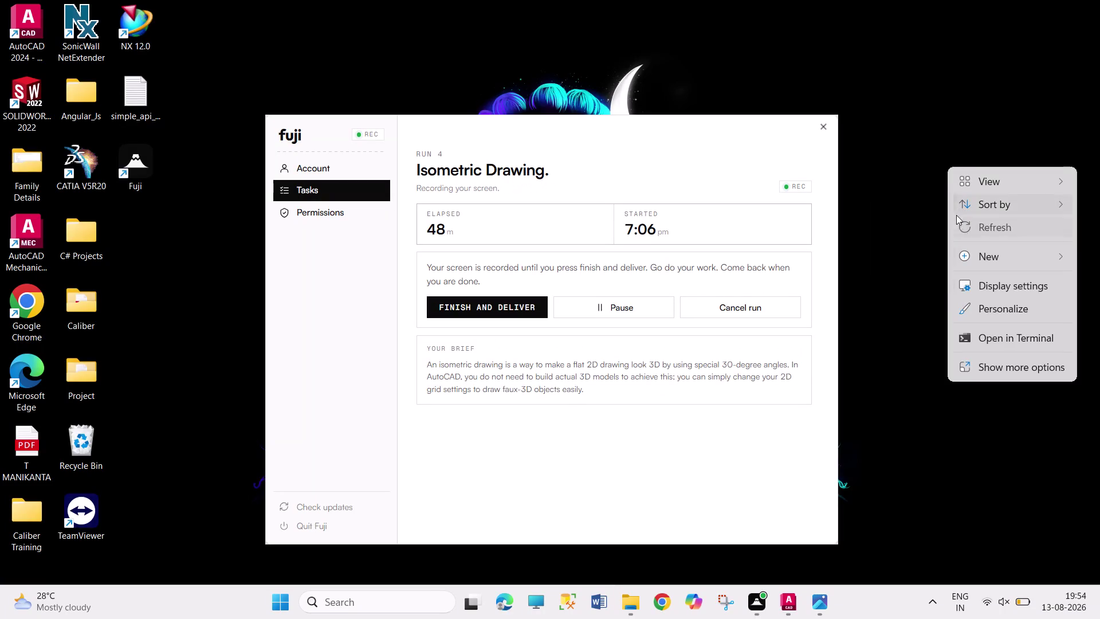
Dismiss the desktop menu and bring the dimensioned bracket drawing in AutoCAD to the front.
right_click(955, 165)
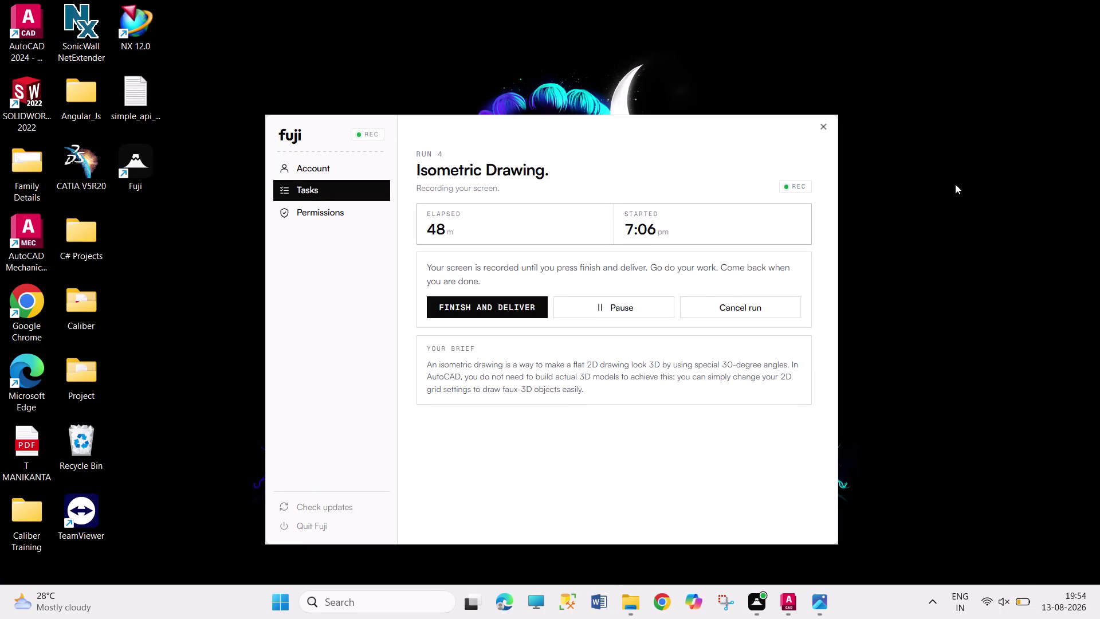
click(971, 230)
click(793, 601)
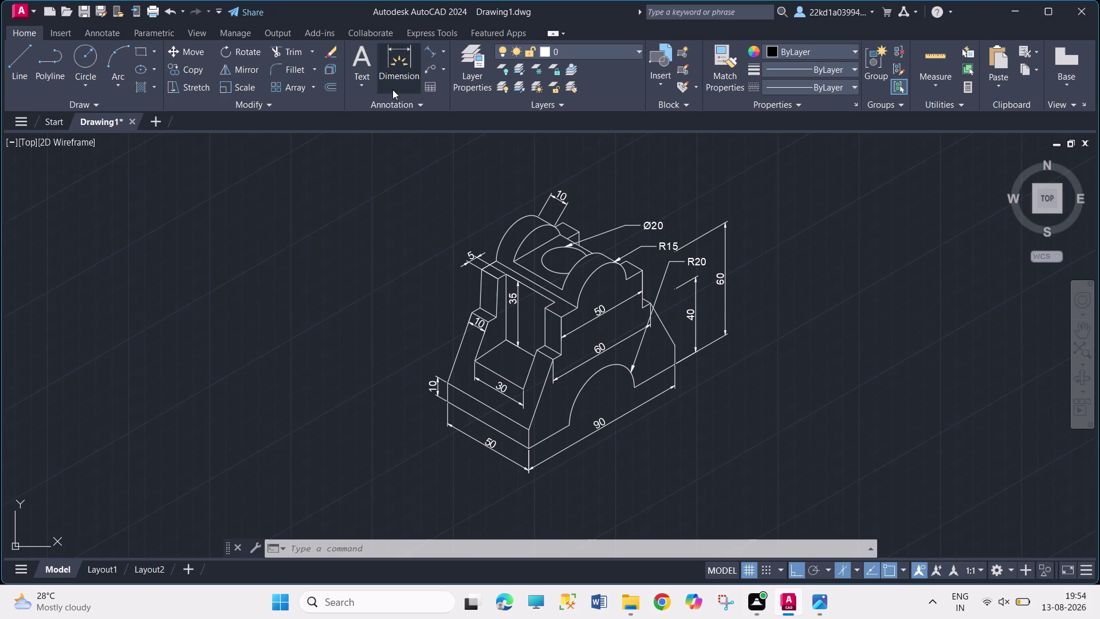
Cancel the Save Drawing As prompt and switch to the blank Layout1 sheet.
key(ctrl+s)
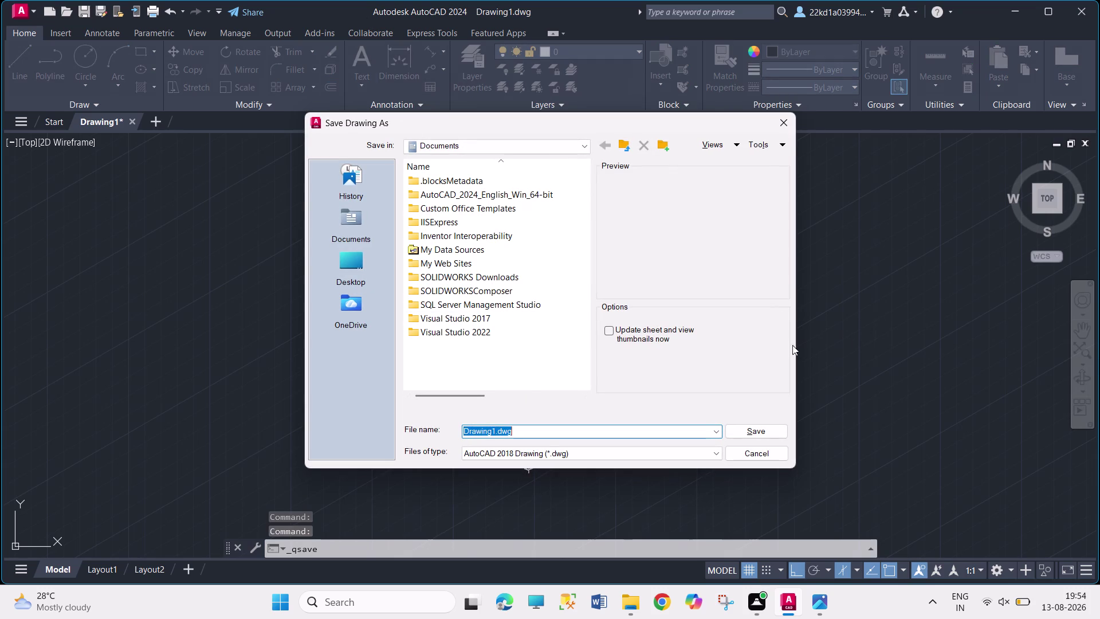
click(794, 130)
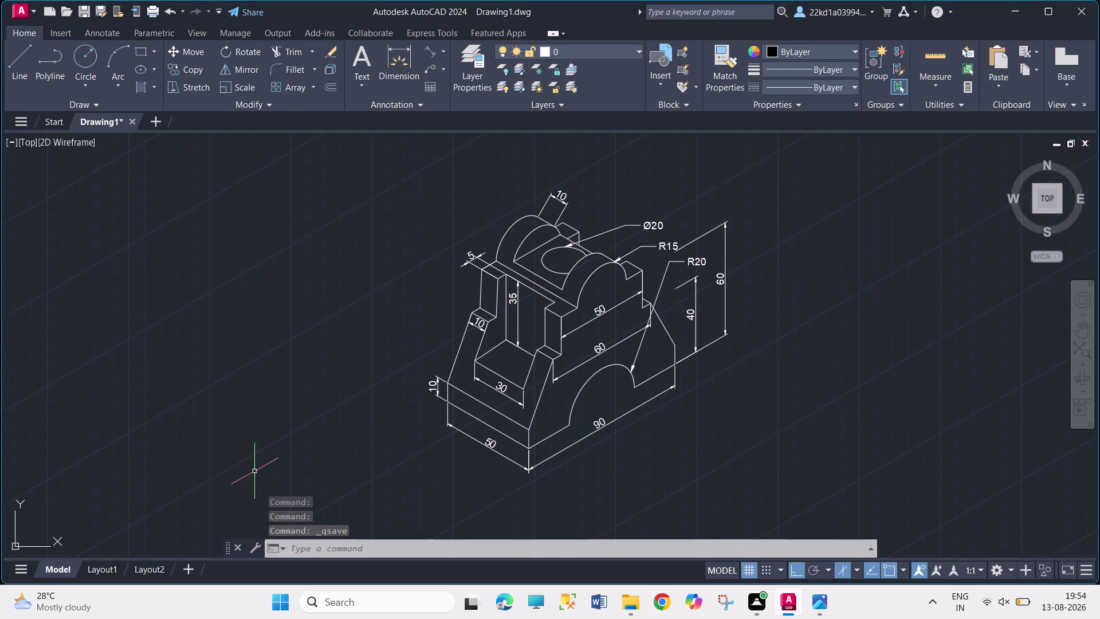
click(102, 568)
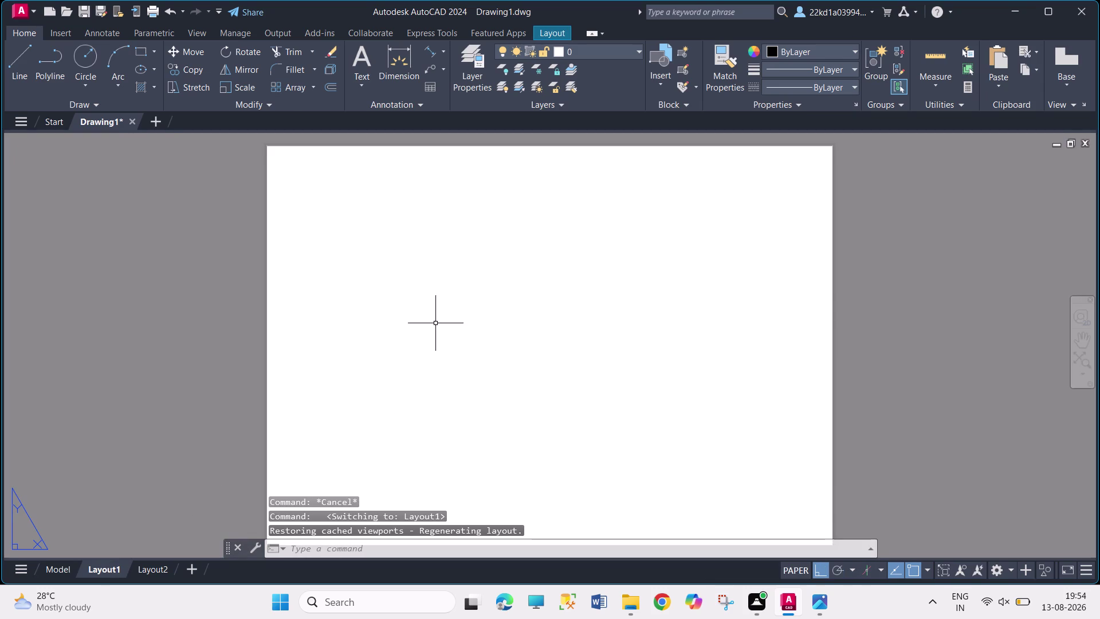
Insert the CADDESK title block on Layout1 at 0,0.
key(i)
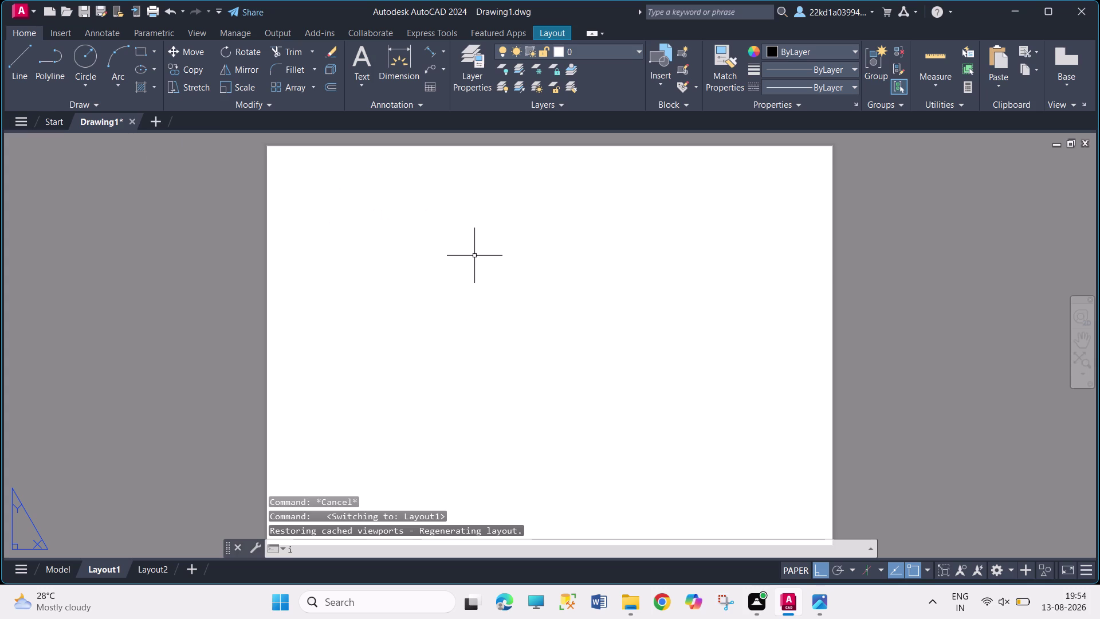
key(Return)
click(866, 237)
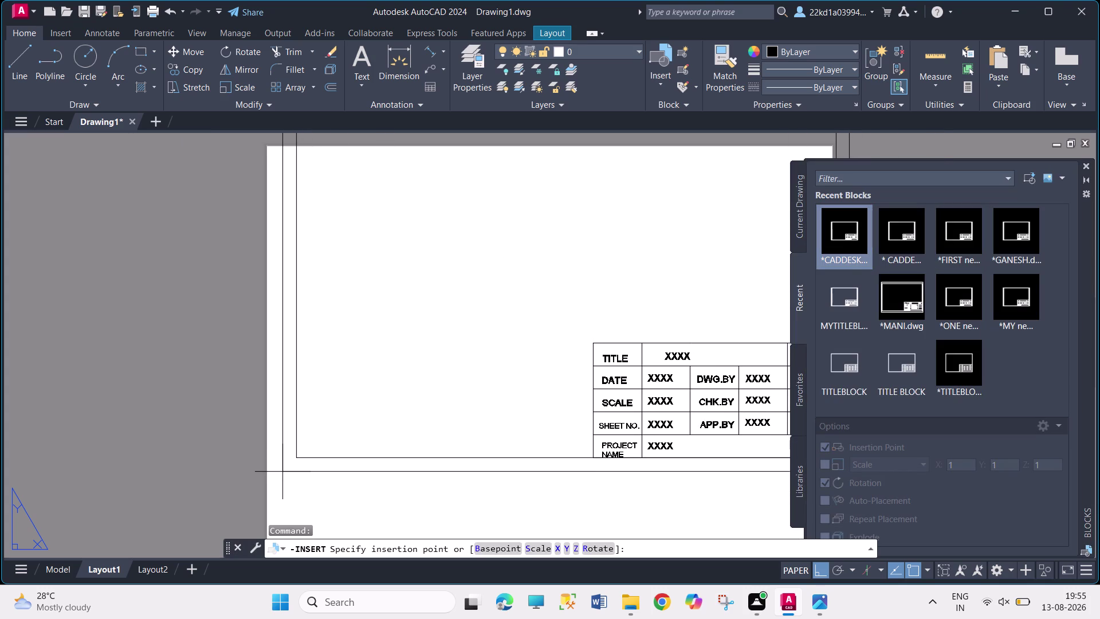
key(0)
text(,0)
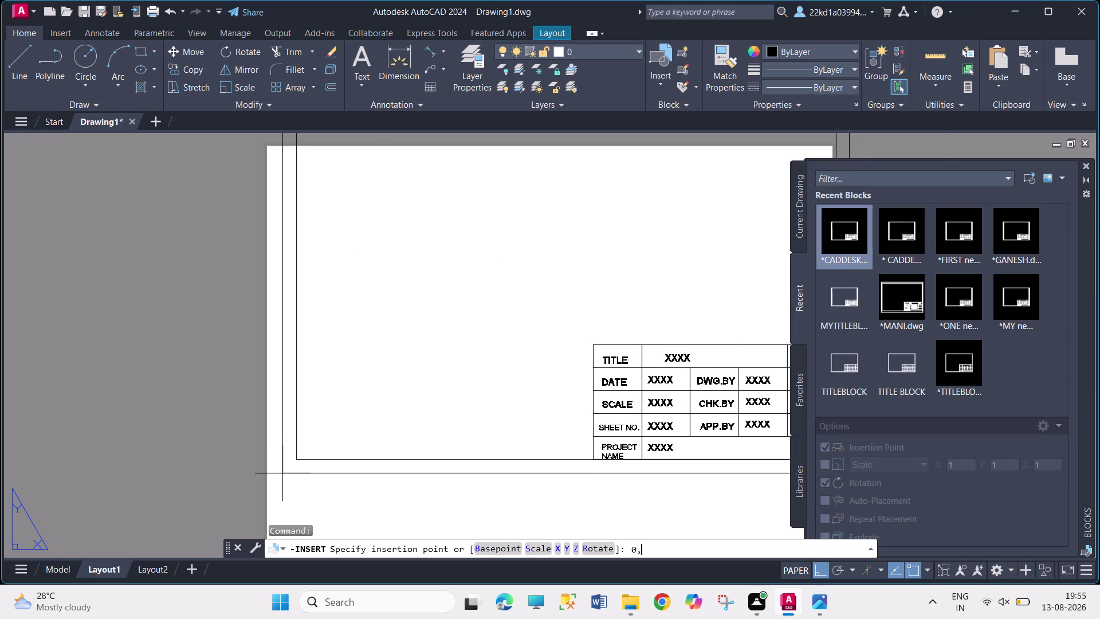
key(Return)
Enter the title AUTOCAD ISOMETRIC and the date 13/8/2026 in the title block.
click(554, 397)
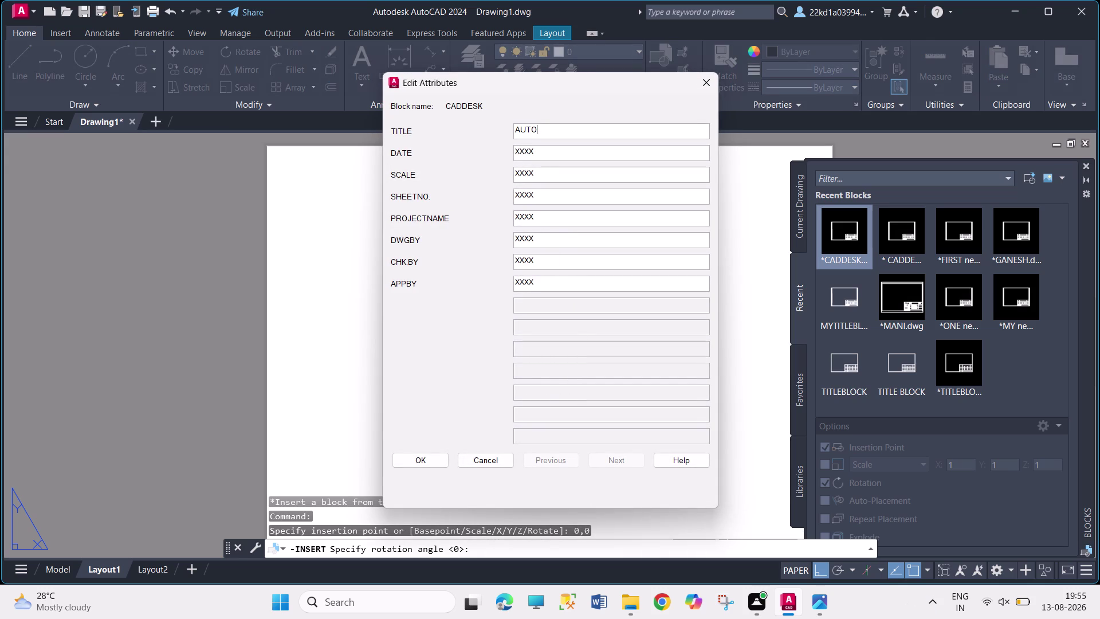
text(I)
text(SOMETR)
text(IC)
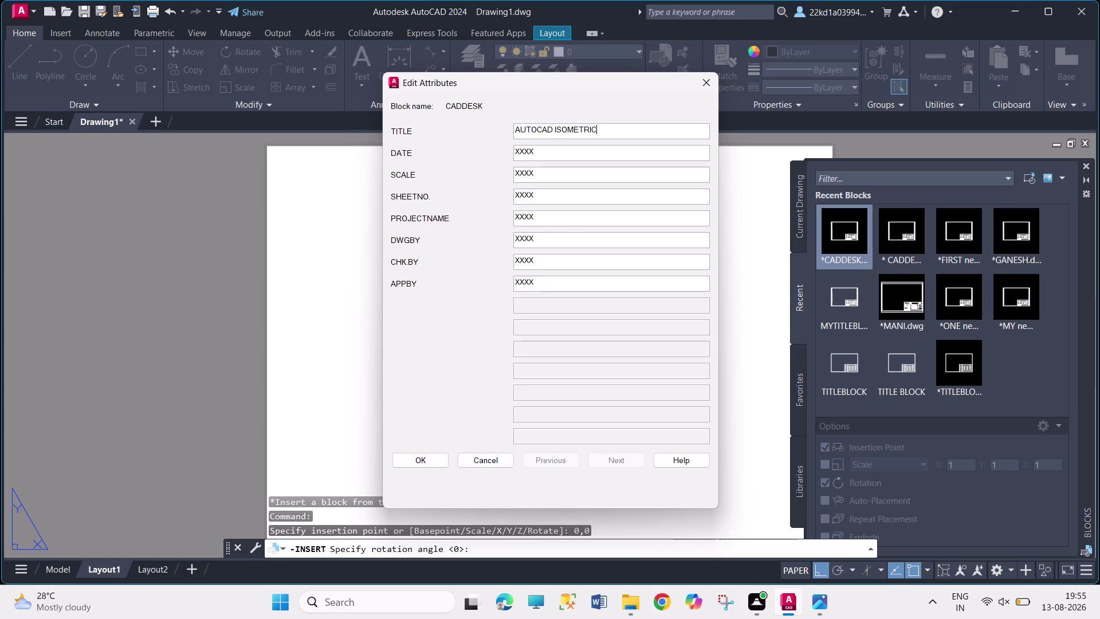
click(551, 150)
double_click(550, 150)
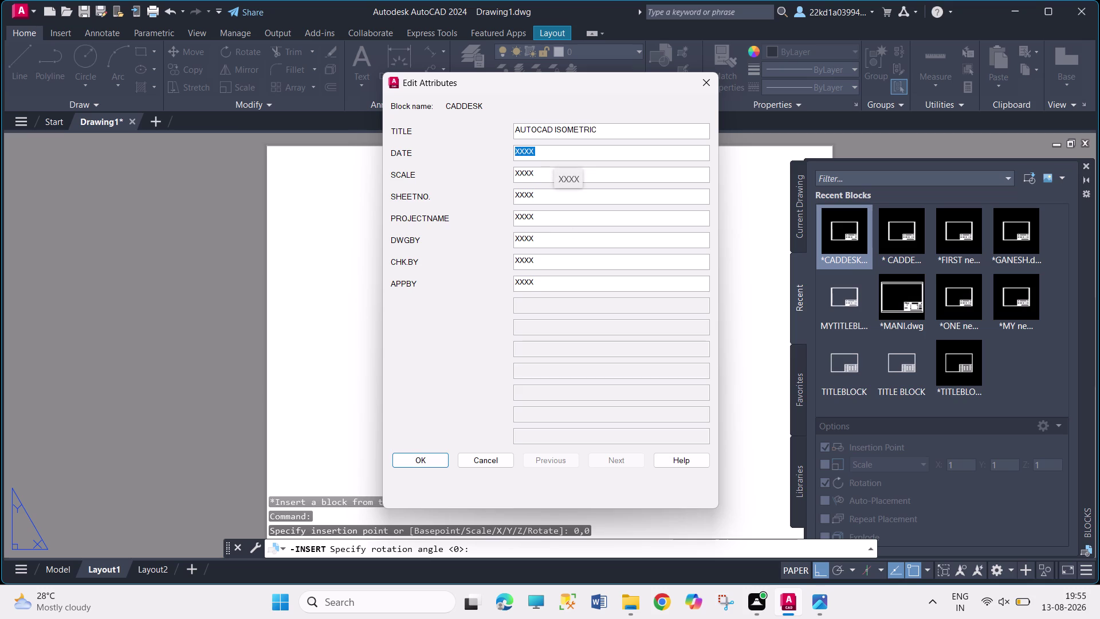
text(1)
text(3)
text(/8/)
text(2026)
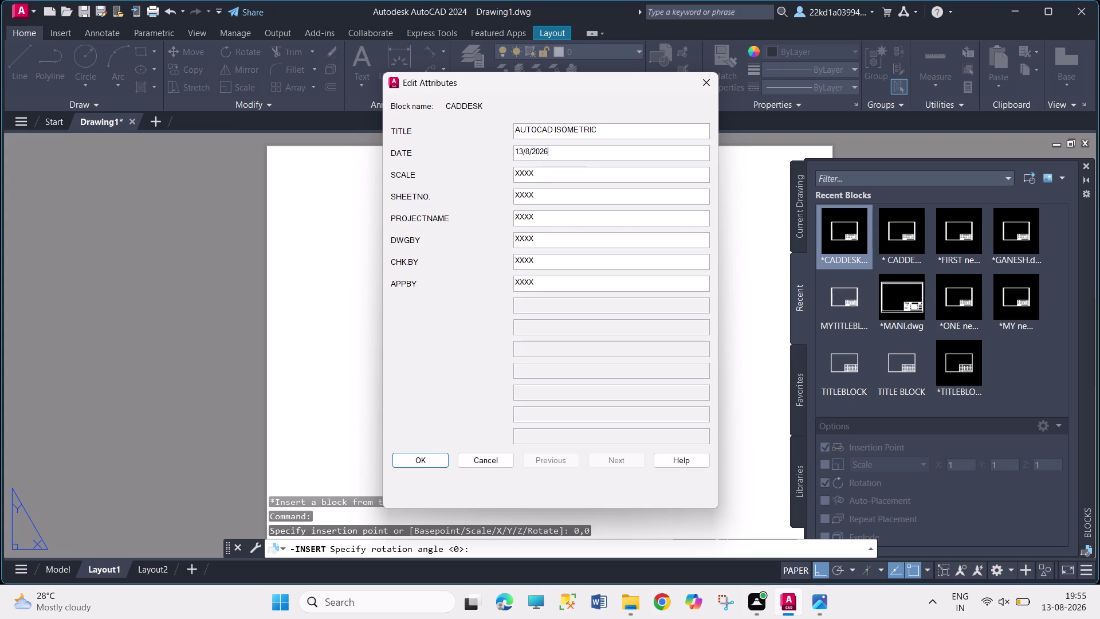
Set the title block scale to 1:1 and the sheet number to 1.
click(539, 180)
double_click(536, 175)
key(1)
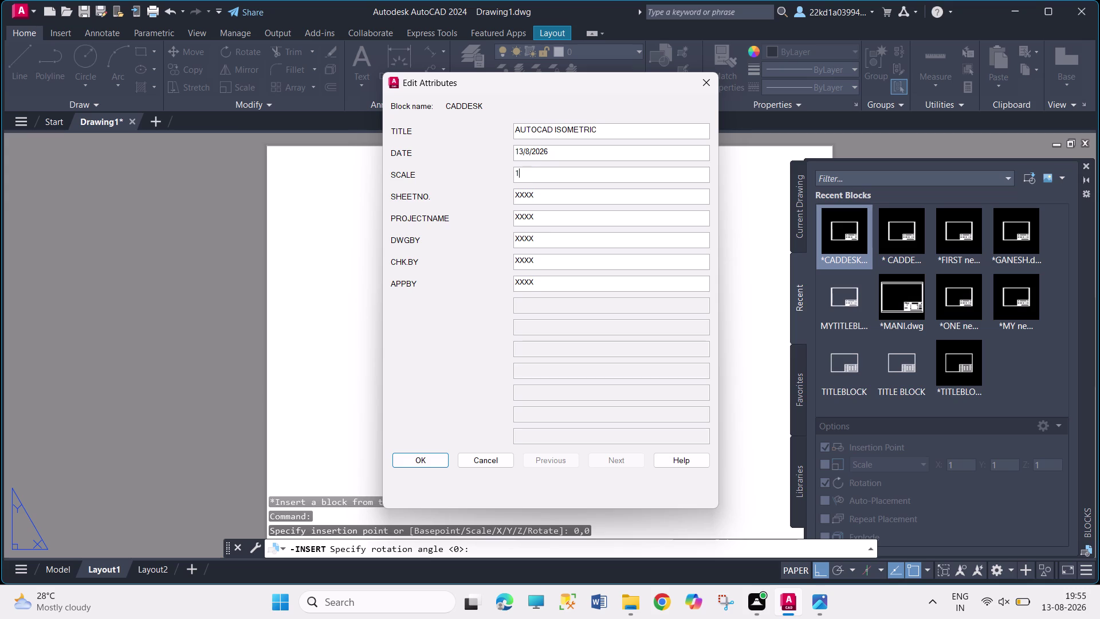
key(ctrl+v)
key(1)
double_click(552, 195)
key(1)
Enter project ISOMETRIC and author praveen, confirm the attributes, and close the Blocks palette.
double_click(547, 212)
double_click(547, 215)
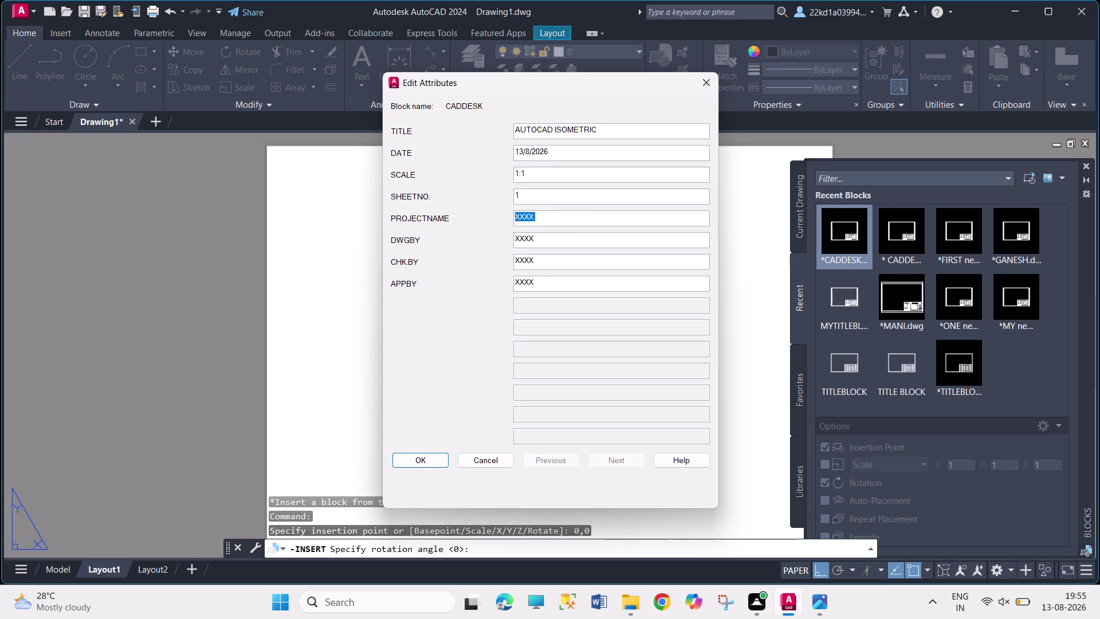
text(ISOM)
text(ETRIC)
double_click(546, 243)
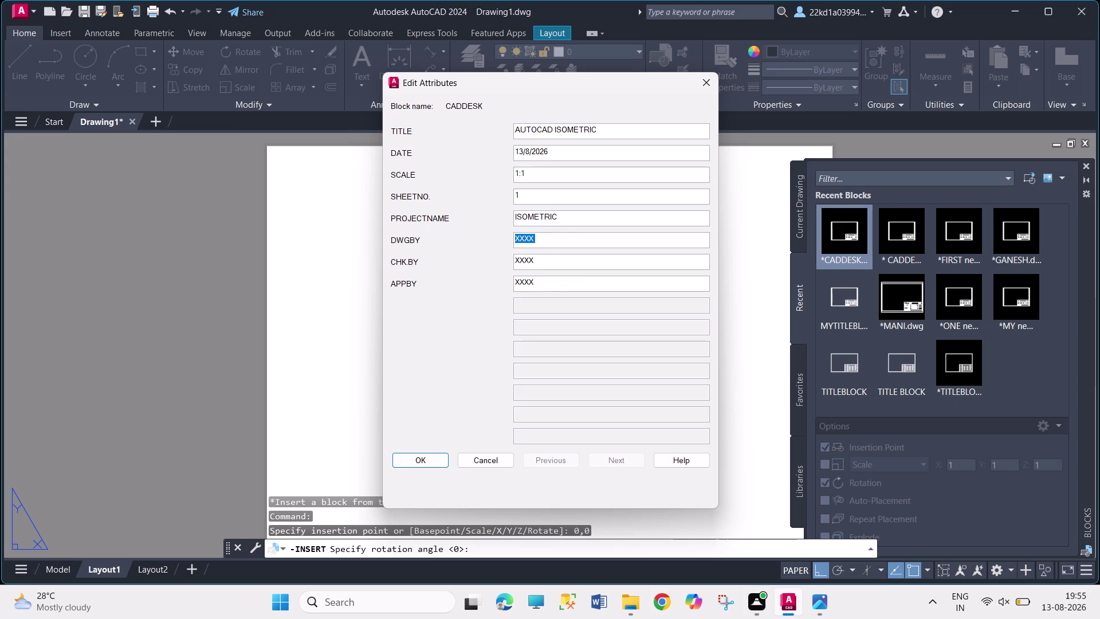
key(p)
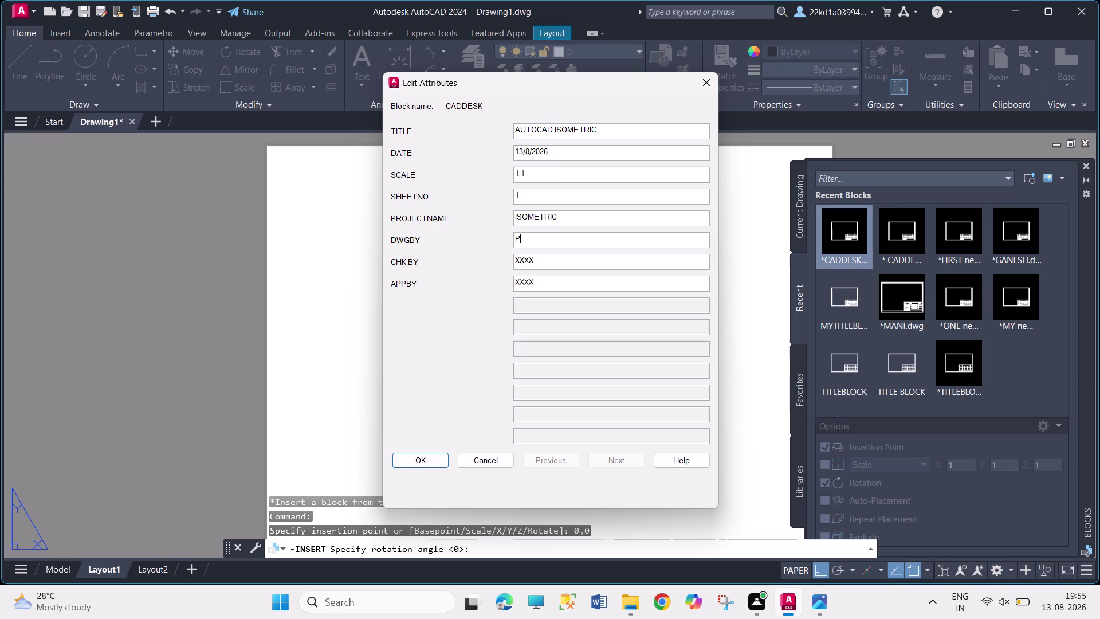
text(raveen)
click(429, 460)
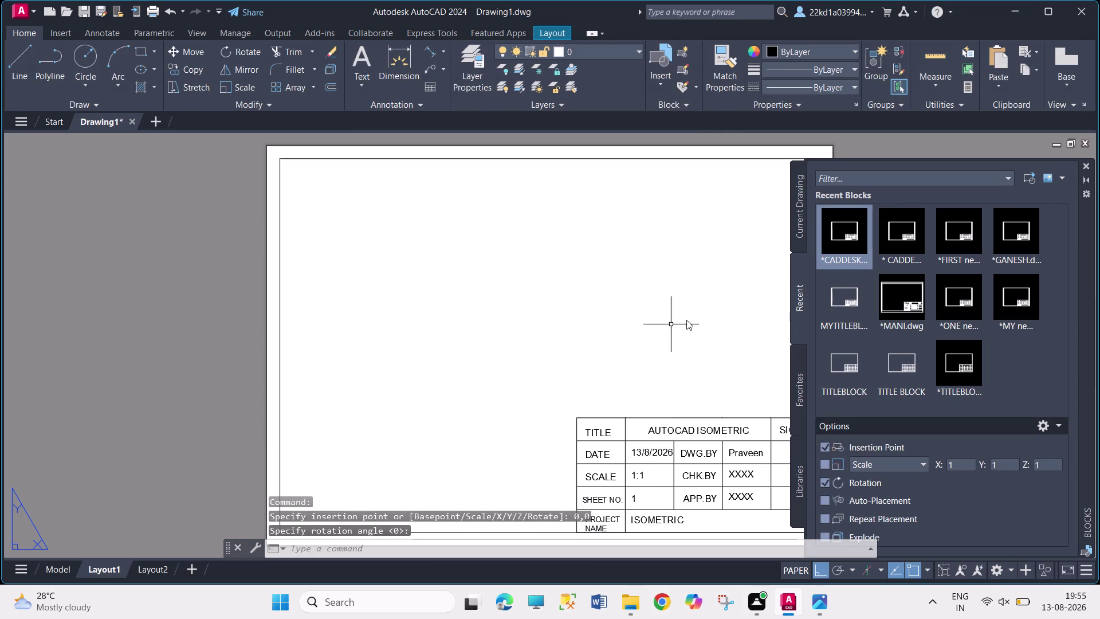
click(1084, 166)
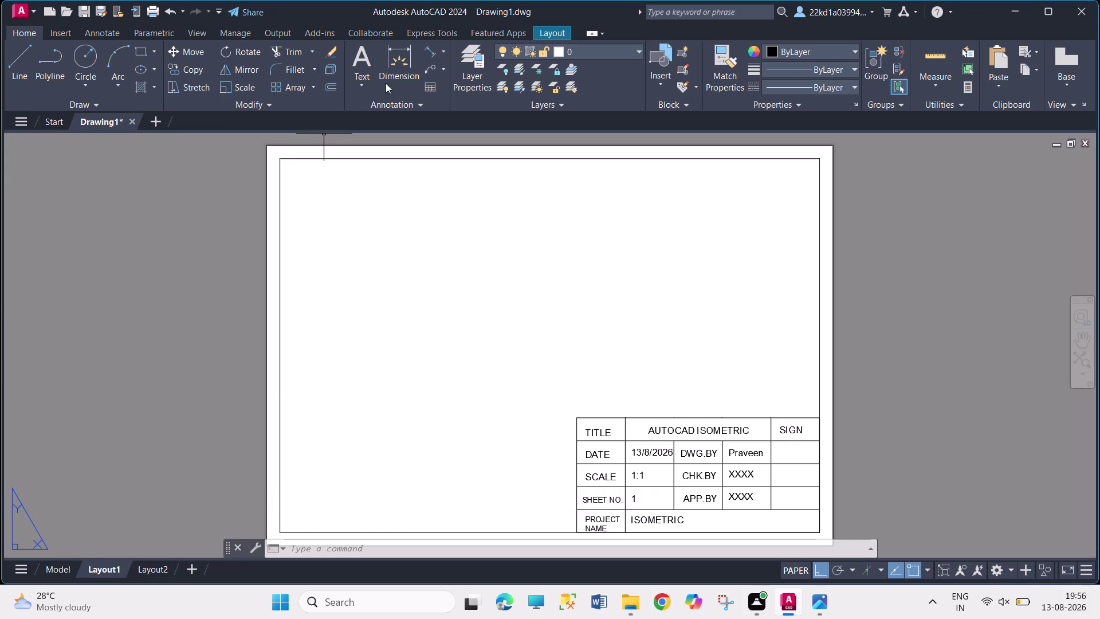
Create a rectangular viewport inside the sheet border above the title block.
click(557, 31)
click(142, 47)
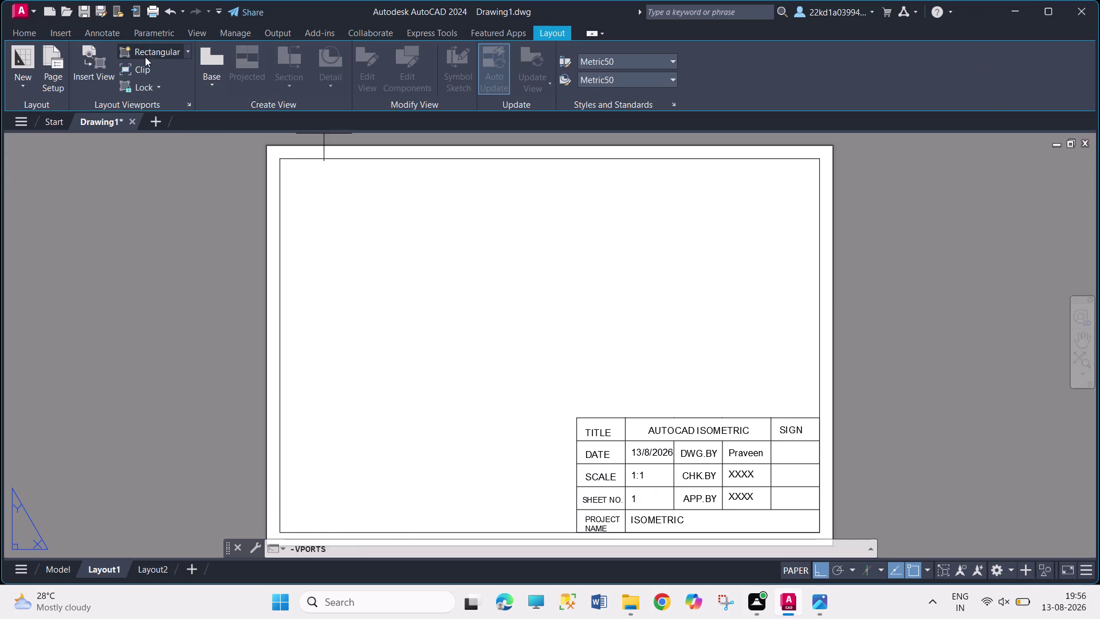
click(282, 161)
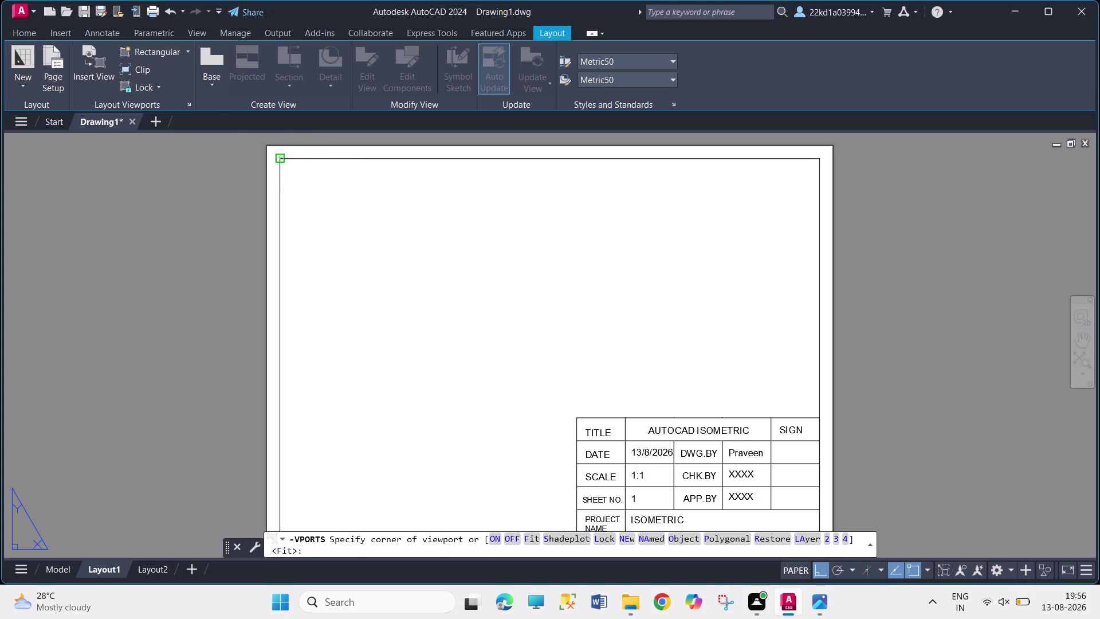
click(818, 416)
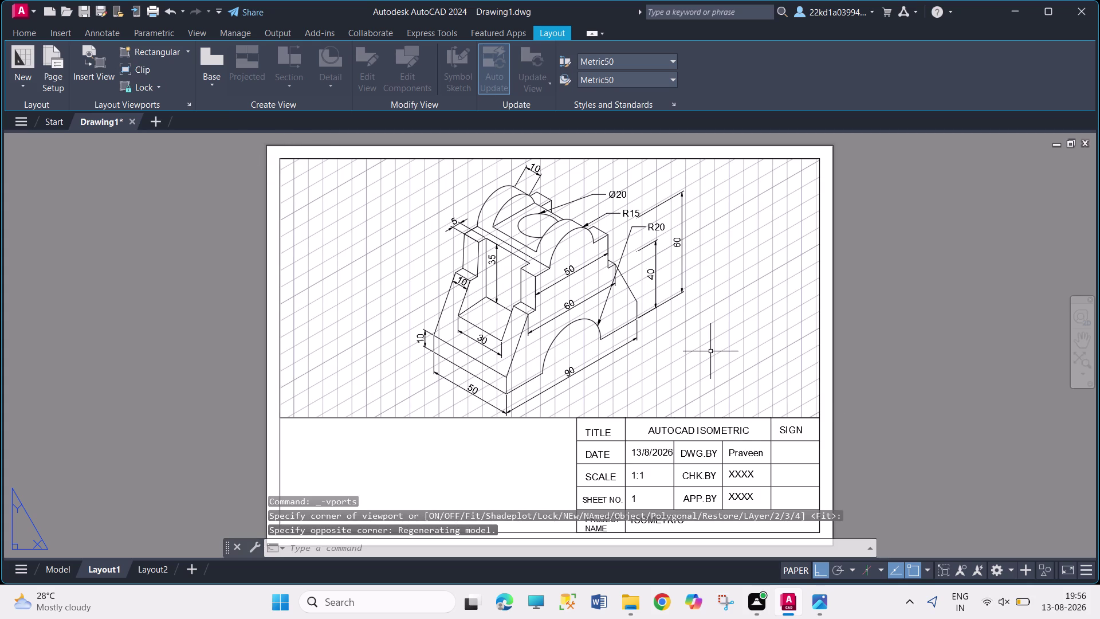
key(Escape)
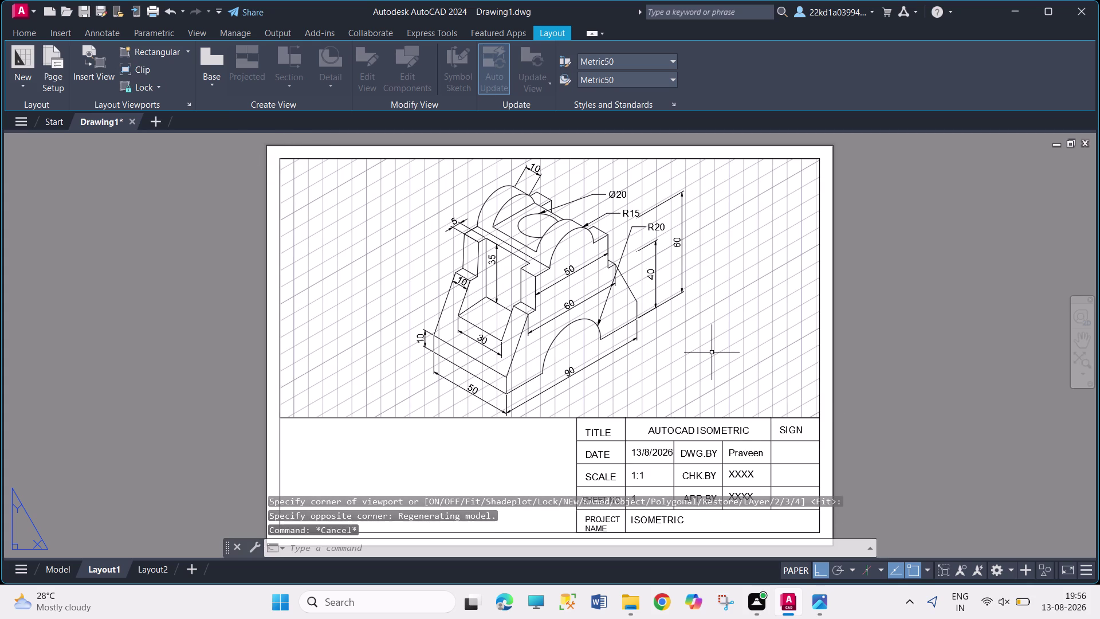
Select the viewport, activate its model space to show the bracket, and turn off the grid.
click(759, 301)
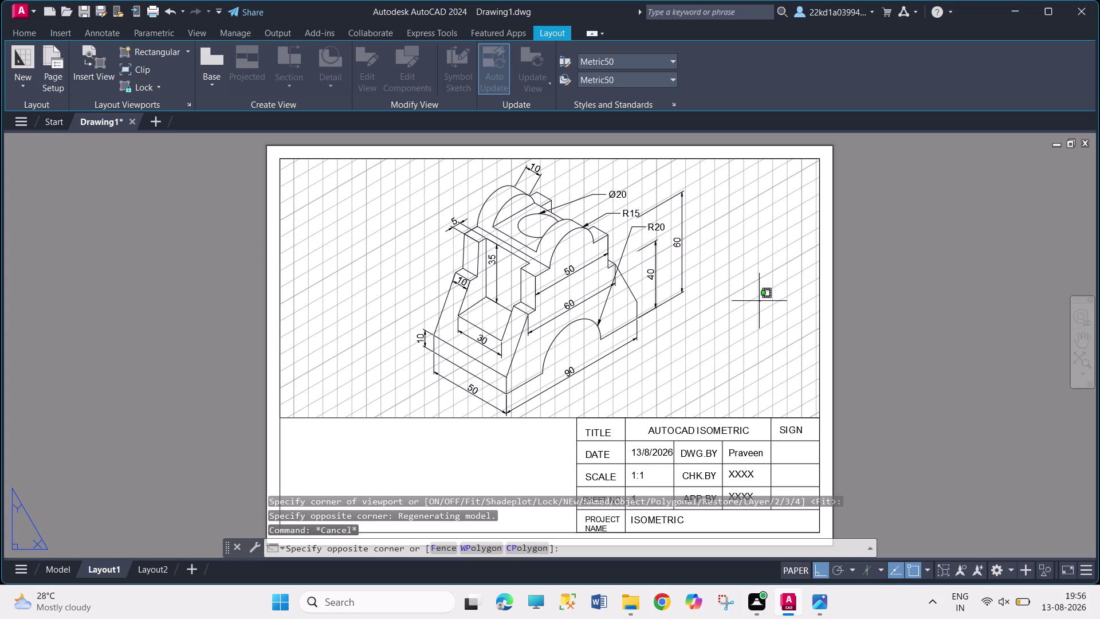
click(799, 269)
click(820, 278)
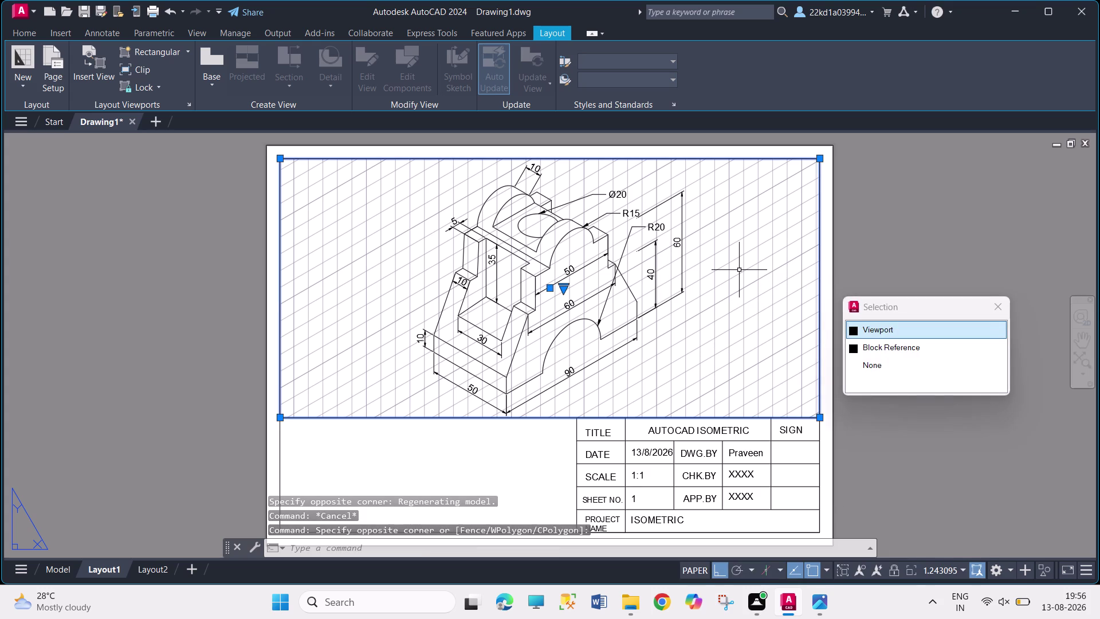
key(Escape)
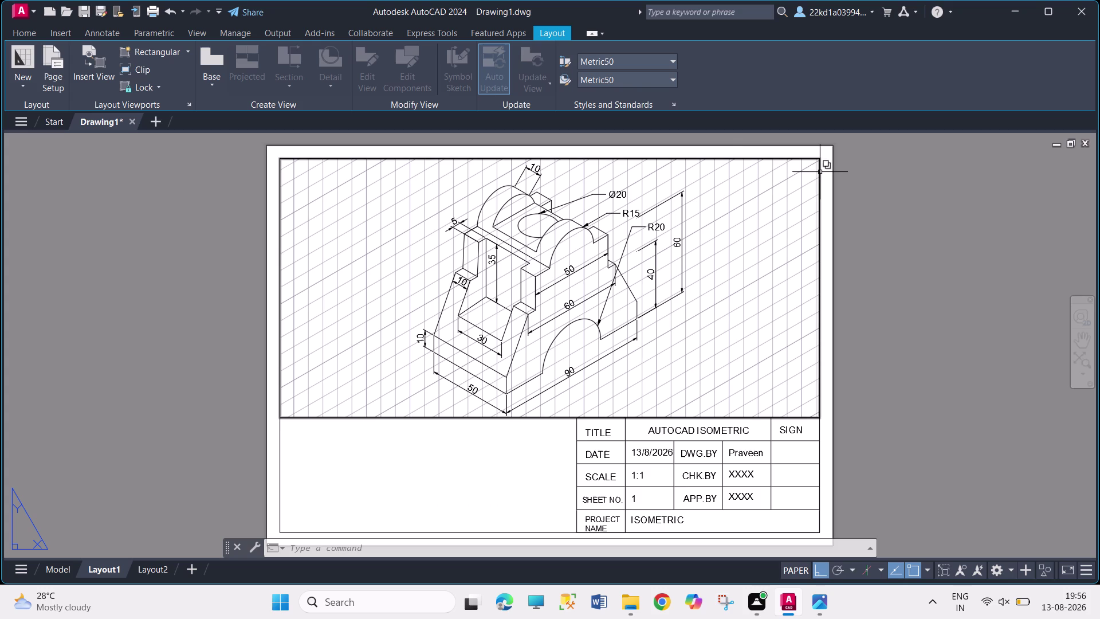
click(821, 171)
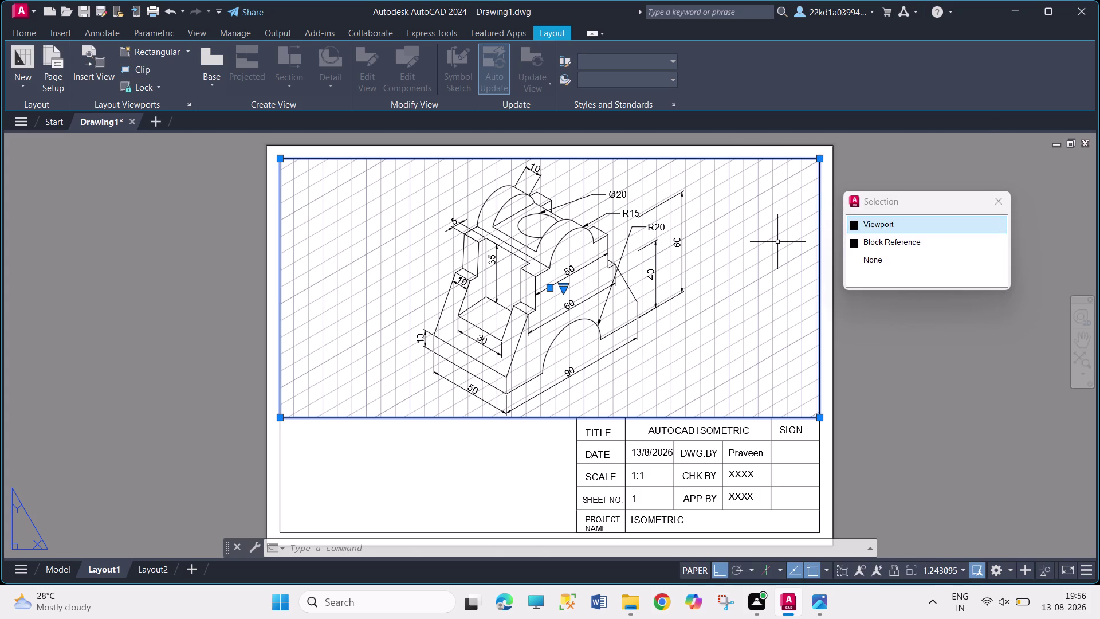
double_click(777, 242)
double_click(751, 248)
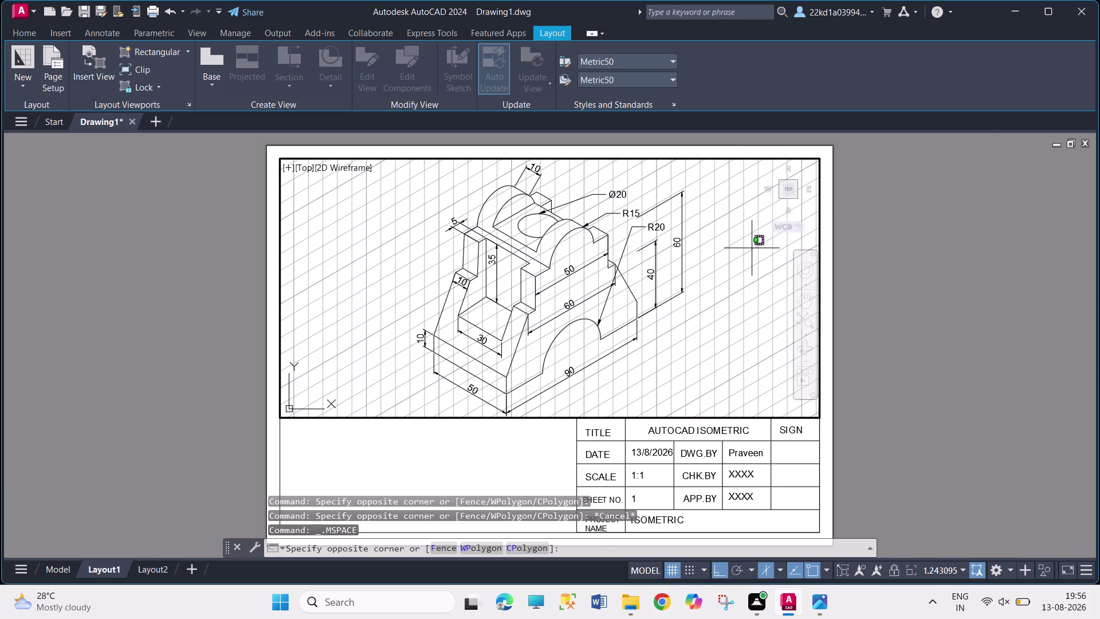
double_click(751, 248)
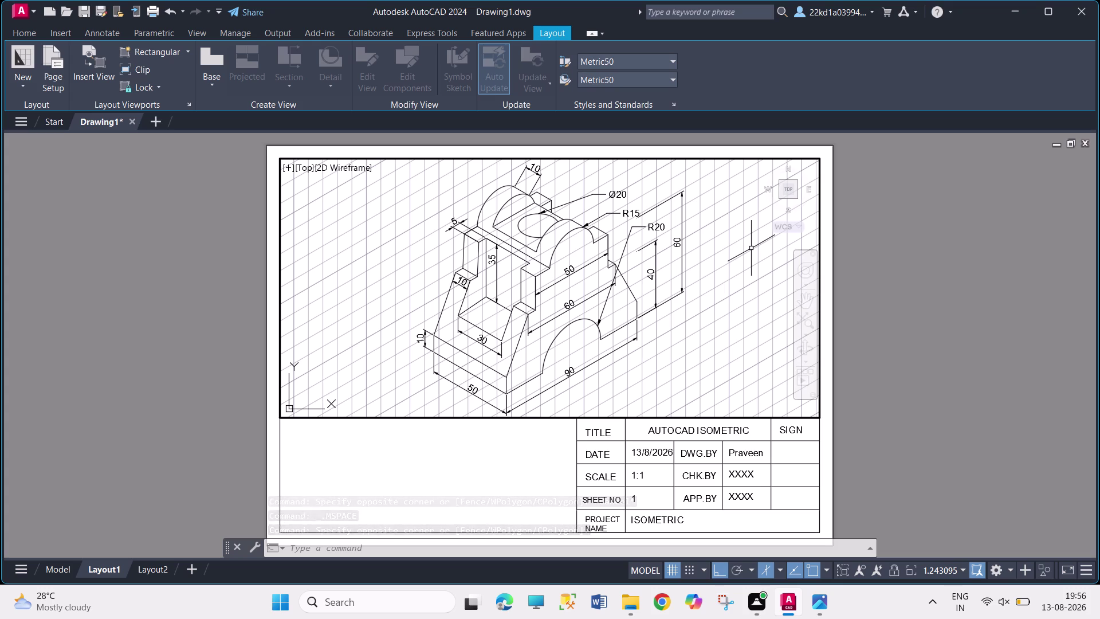
key(F7)
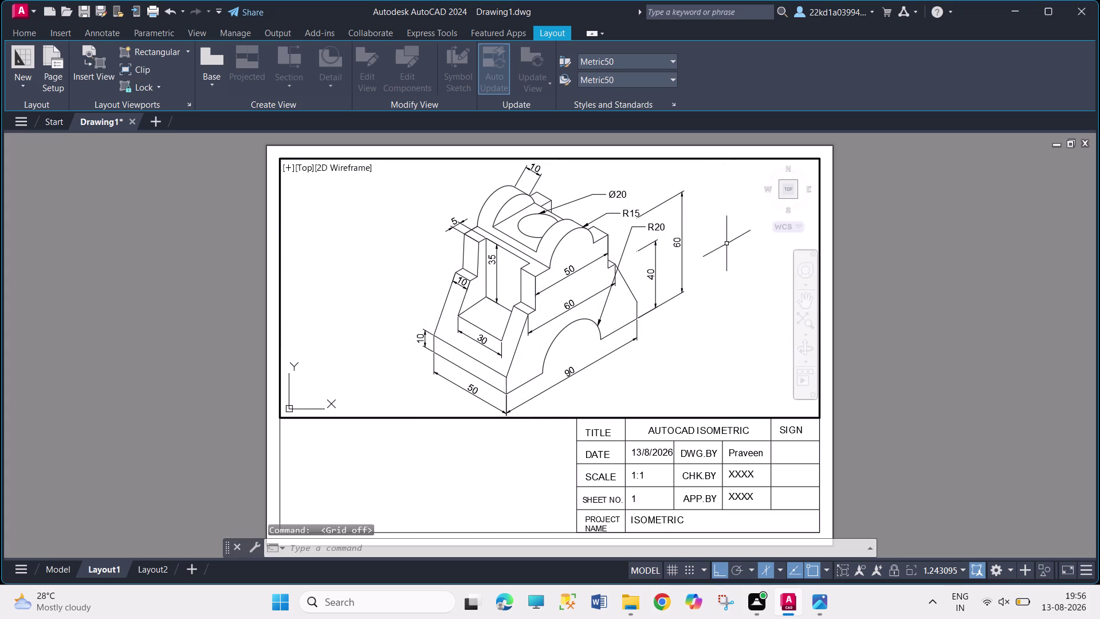
Move the R15 radius label so it sits clear of the Ø20 note.
click(628, 213)
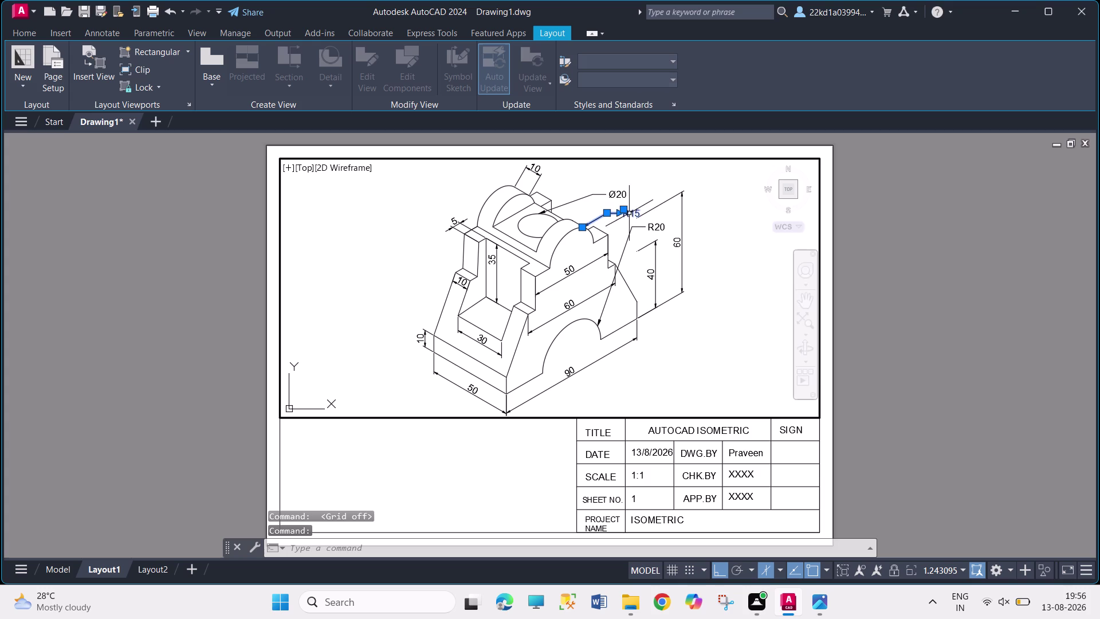
click(626, 209)
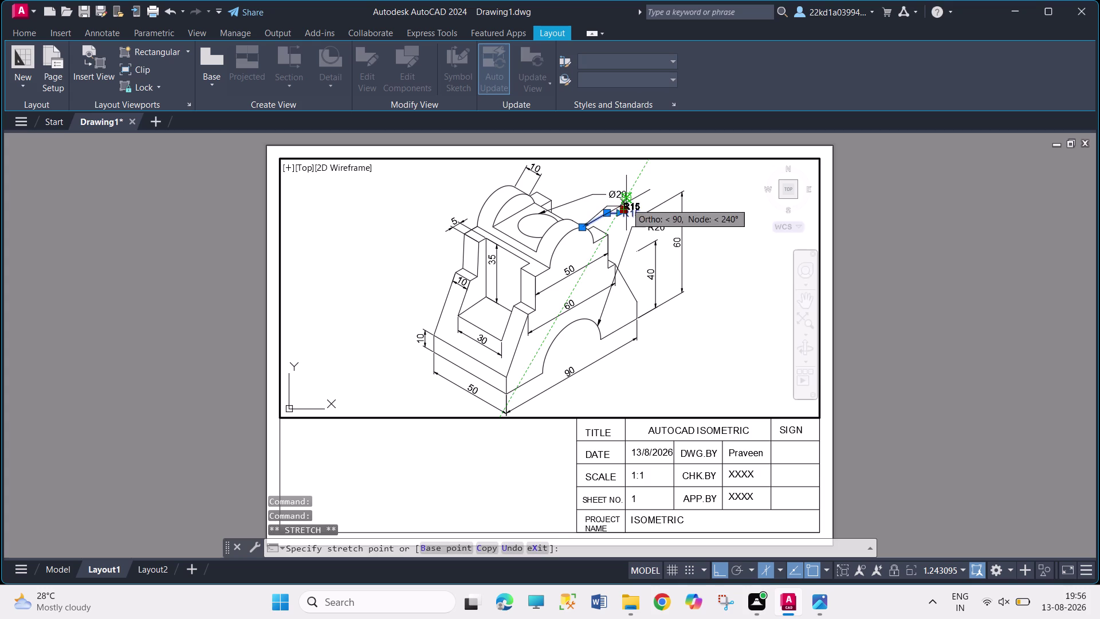
click(626, 202)
key(Escape)
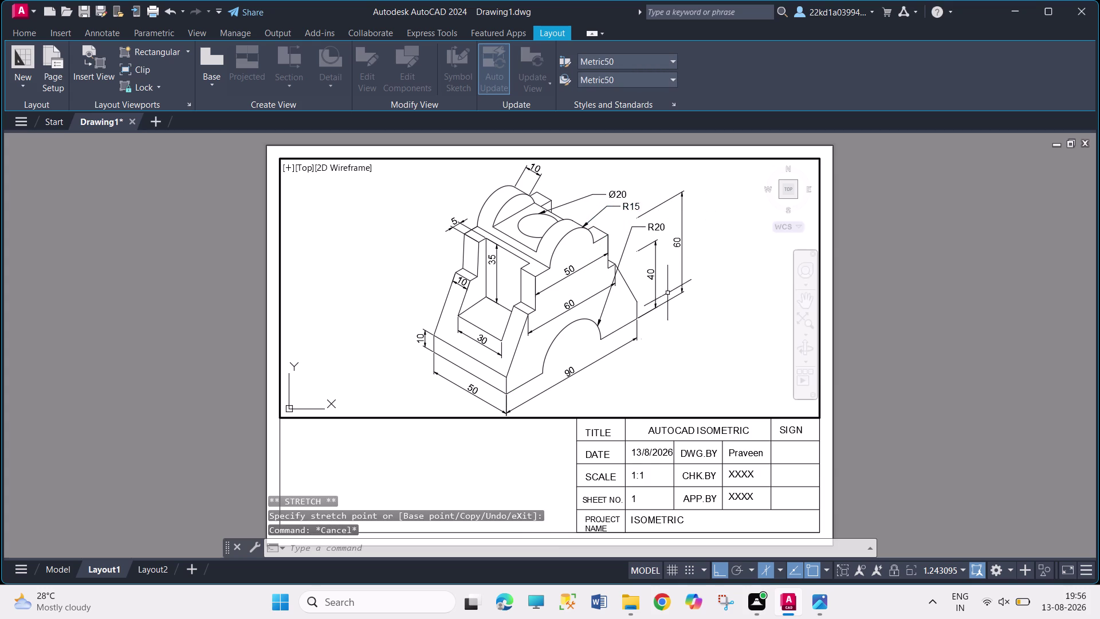
Adjust the bracket view and bring up the Layout1 page setups.
scroll(down, 3)
scroll(up, 3)
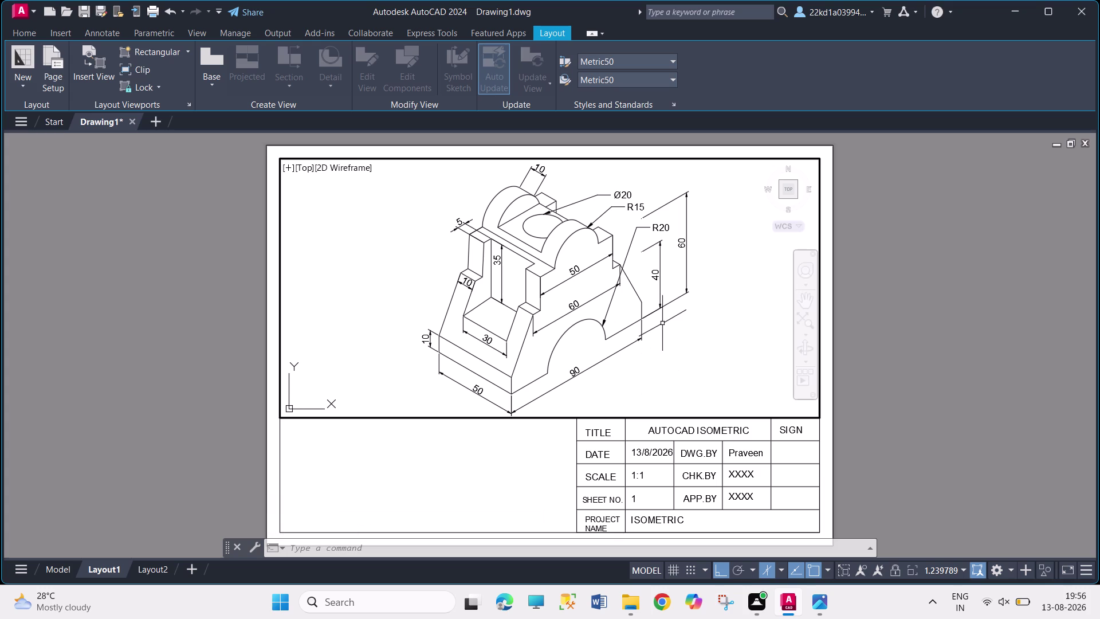
drag(886, 216, 999, 355)
drag(853, 144, 921, 454)
drag(356, 453, 410, 491)
click(61, 66)
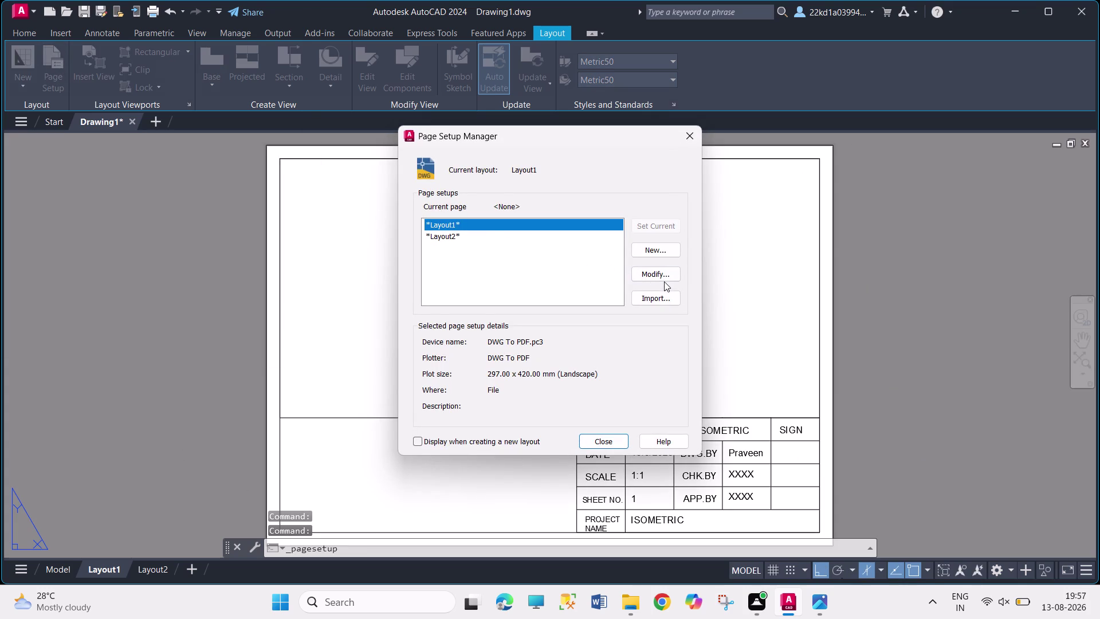
Review and preview the A3 DWG To PDF 1:1 page setup, then start plotting.
click(664, 278)
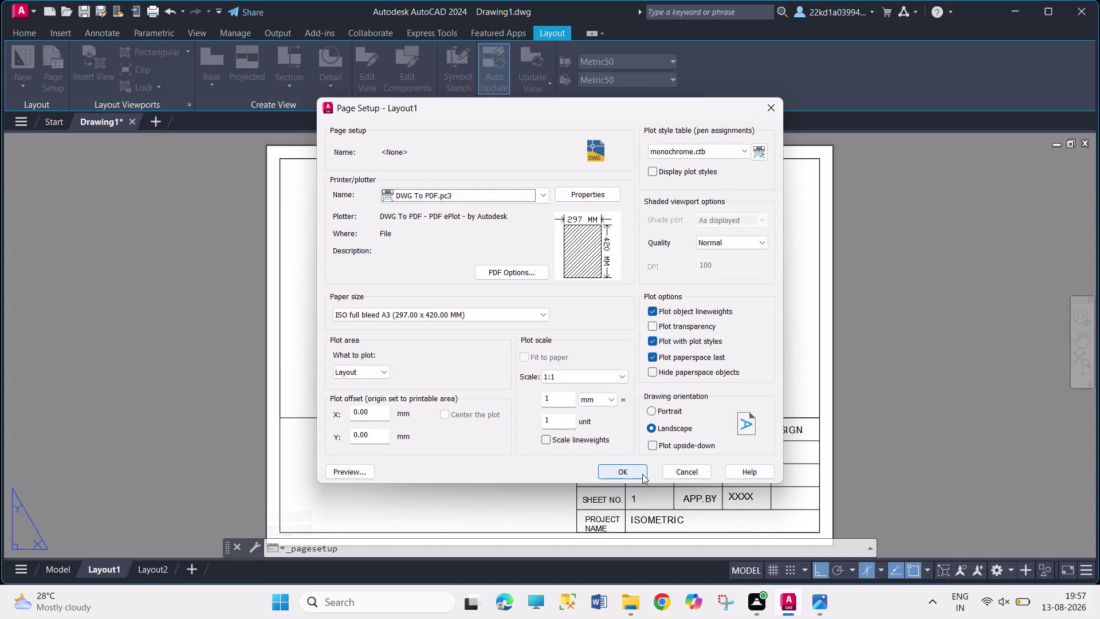
click(360, 471)
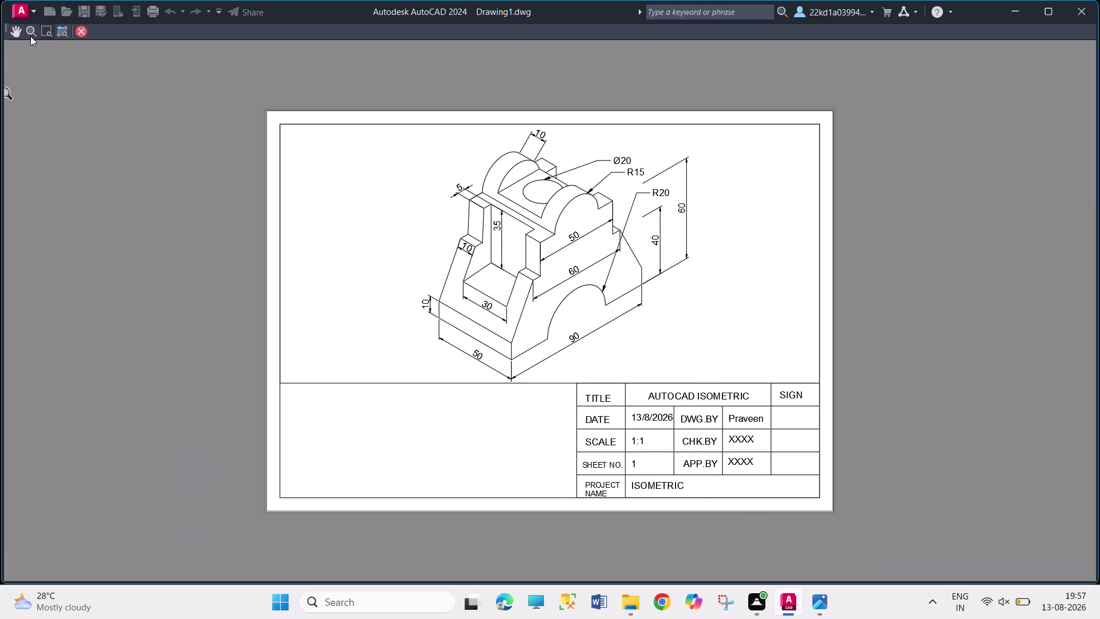
click(80, 33)
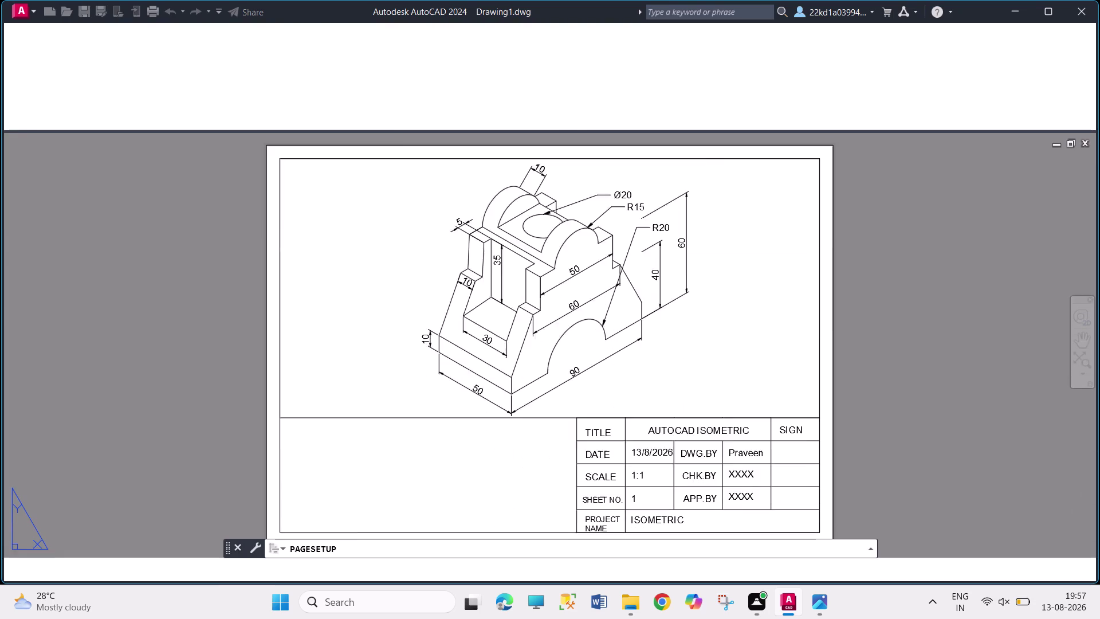
click(628, 474)
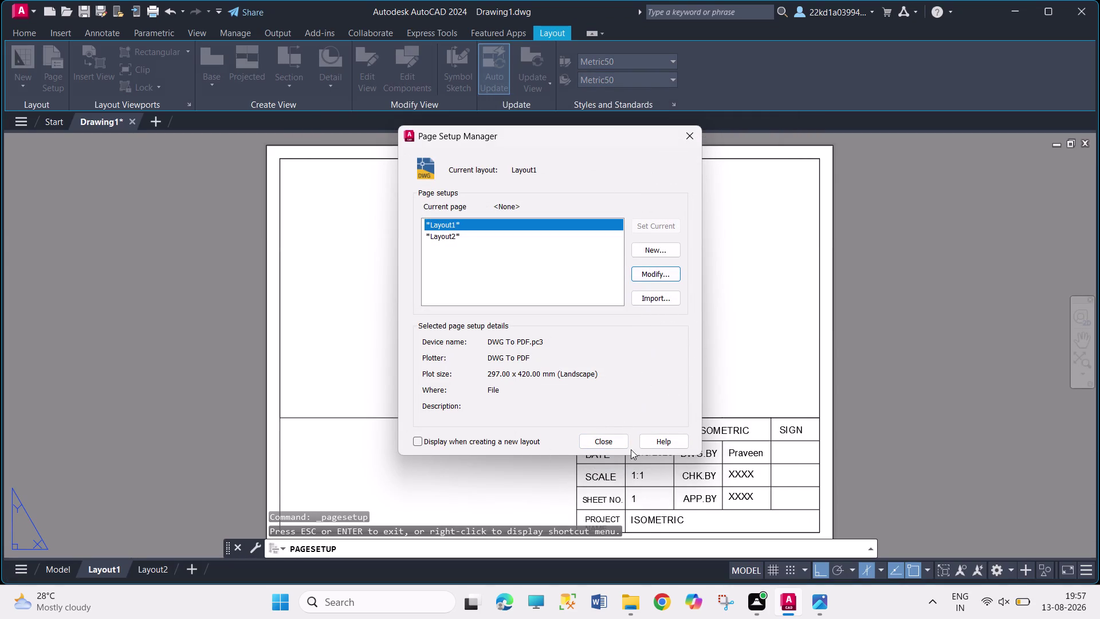
click(608, 438)
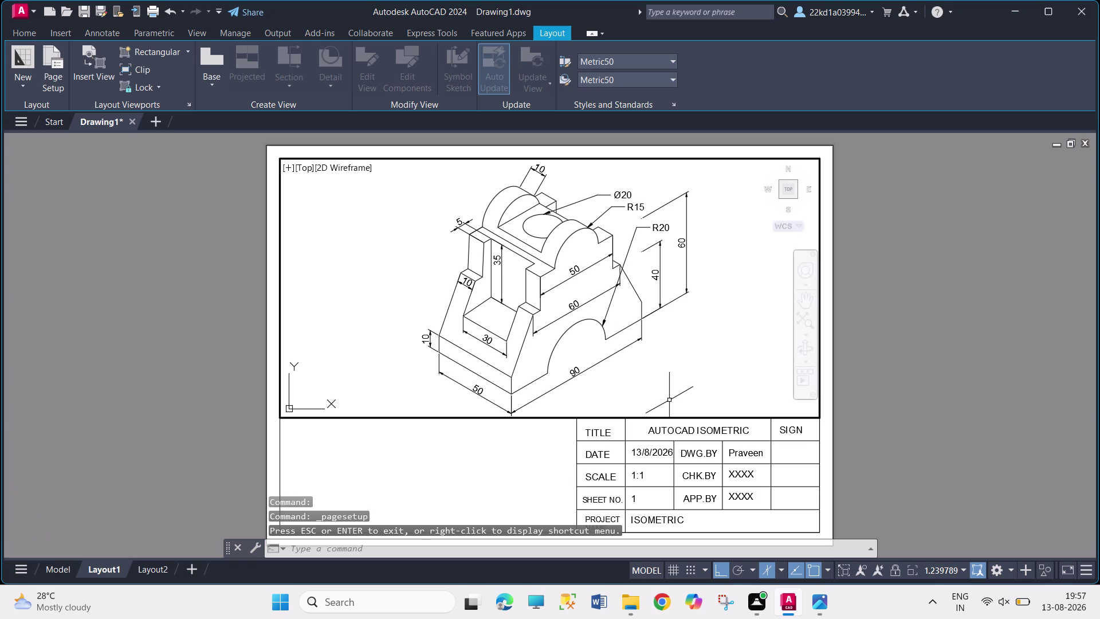
key(ctrl+p)
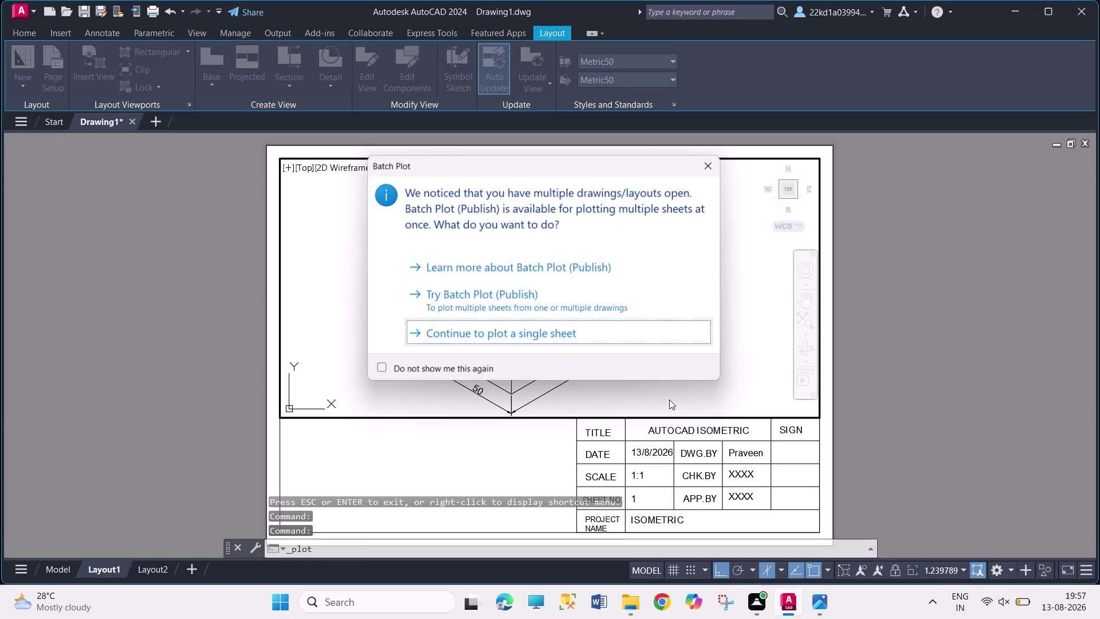
Plot a single sheet to PDF and browse into the MOTHER (D:) drive.
click(618, 331)
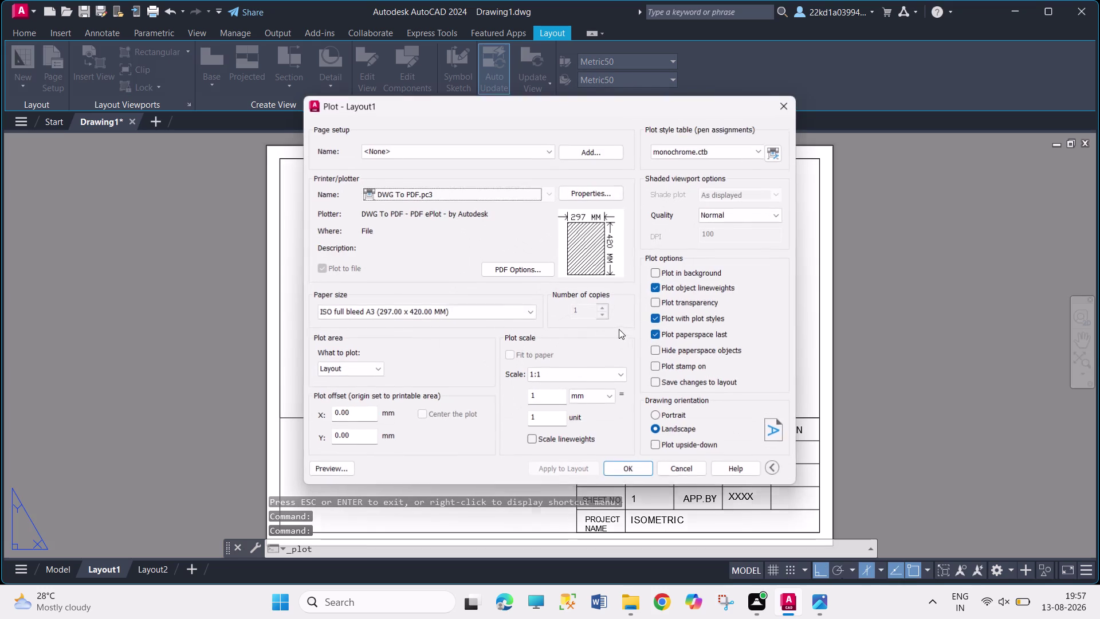
click(630, 476)
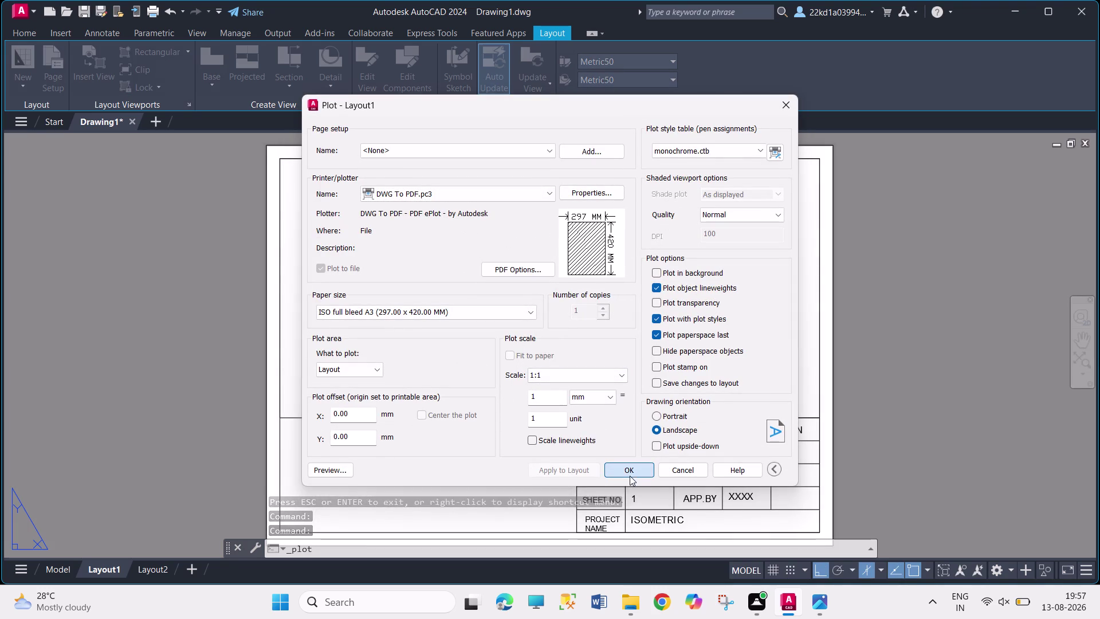
click(371, 318)
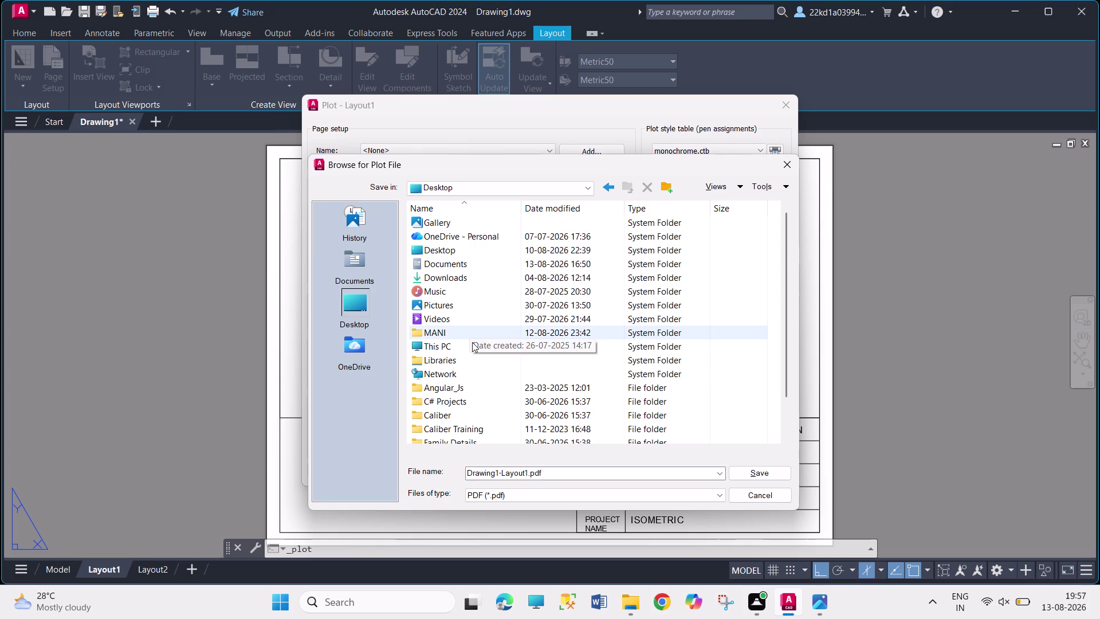
click(475, 350)
double_click(475, 348)
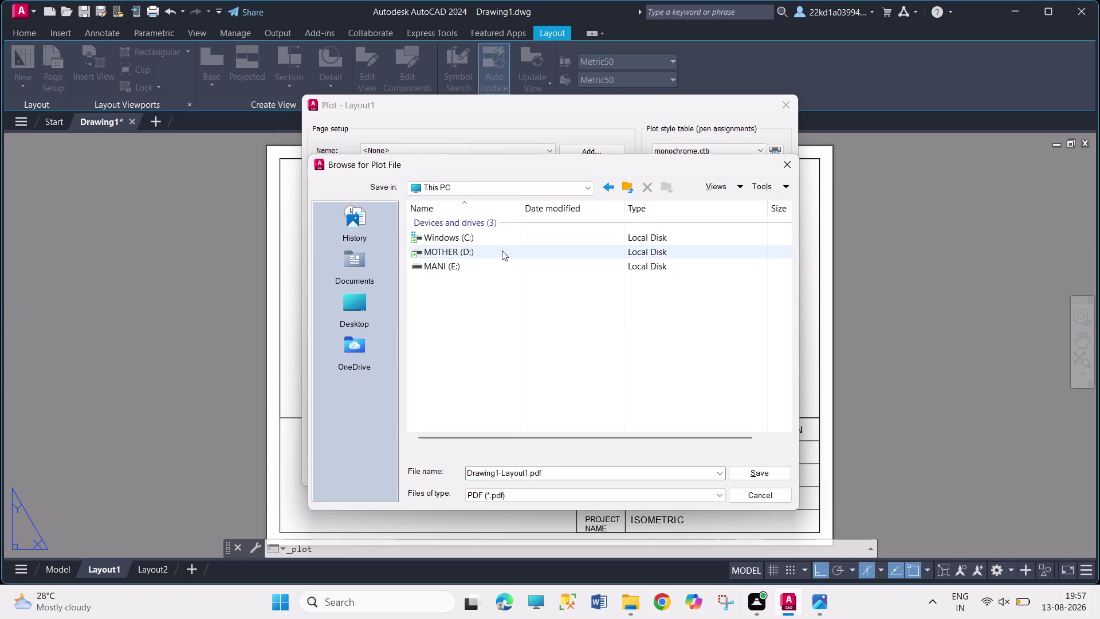
double_click(502, 250)
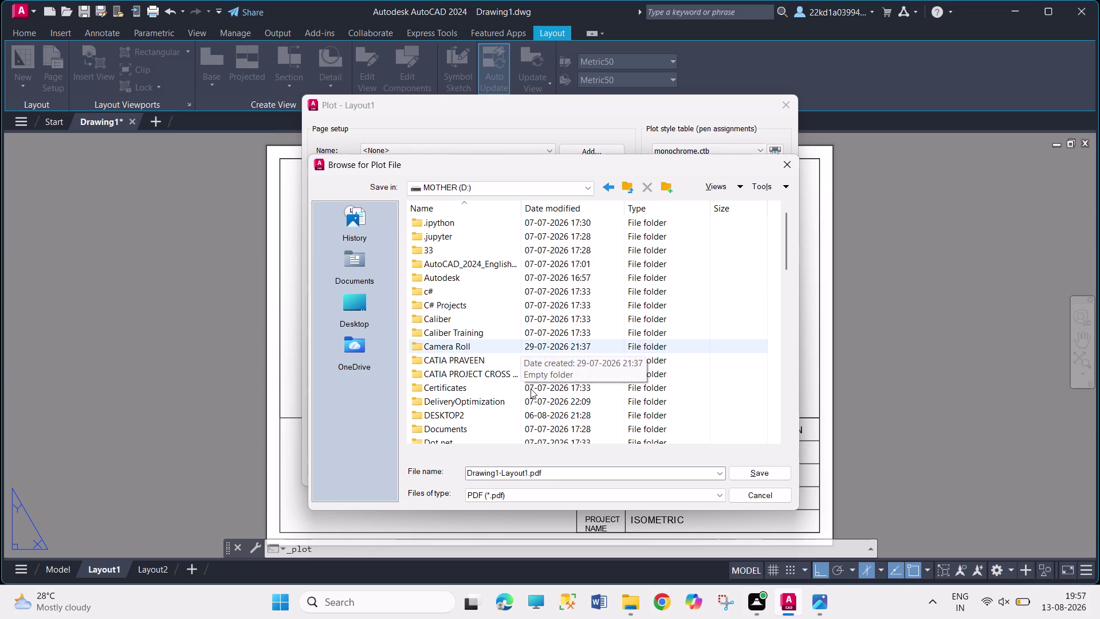
Navigate through DESKTOP2 into the SOLIDWORKS CADDESK folder.
scroll(down, 3)
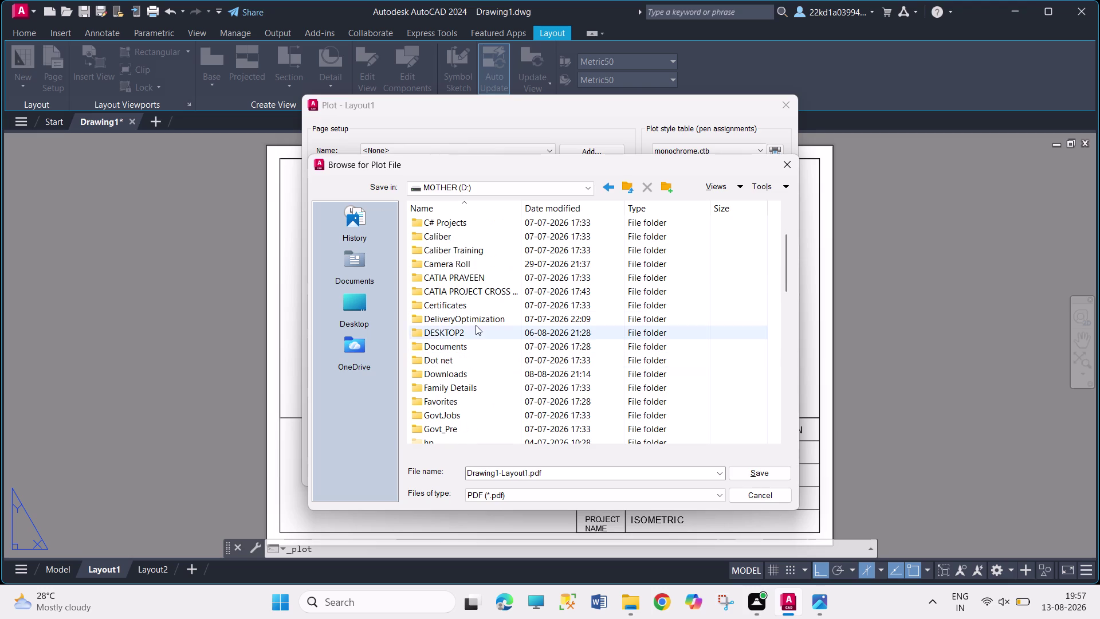
double_click(487, 333)
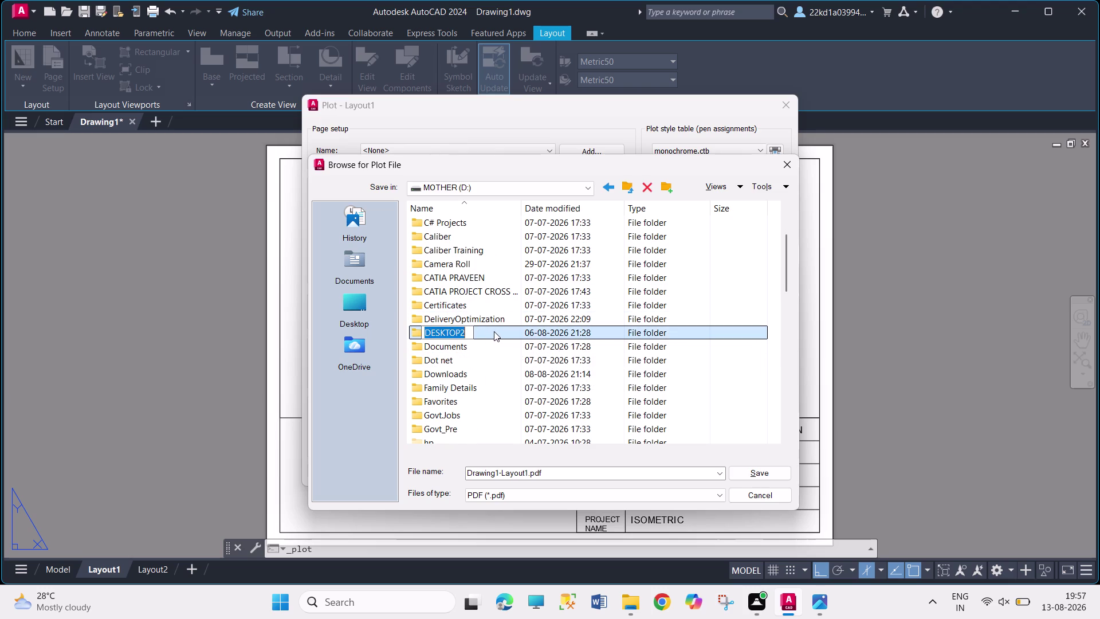
double_click(501, 331)
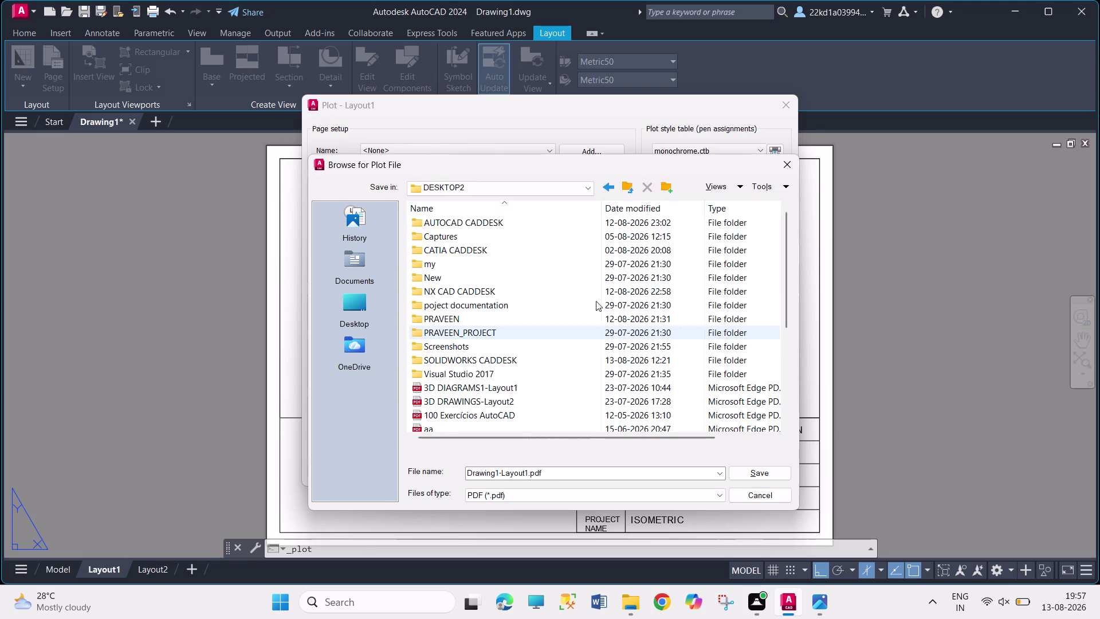
double_click(526, 221)
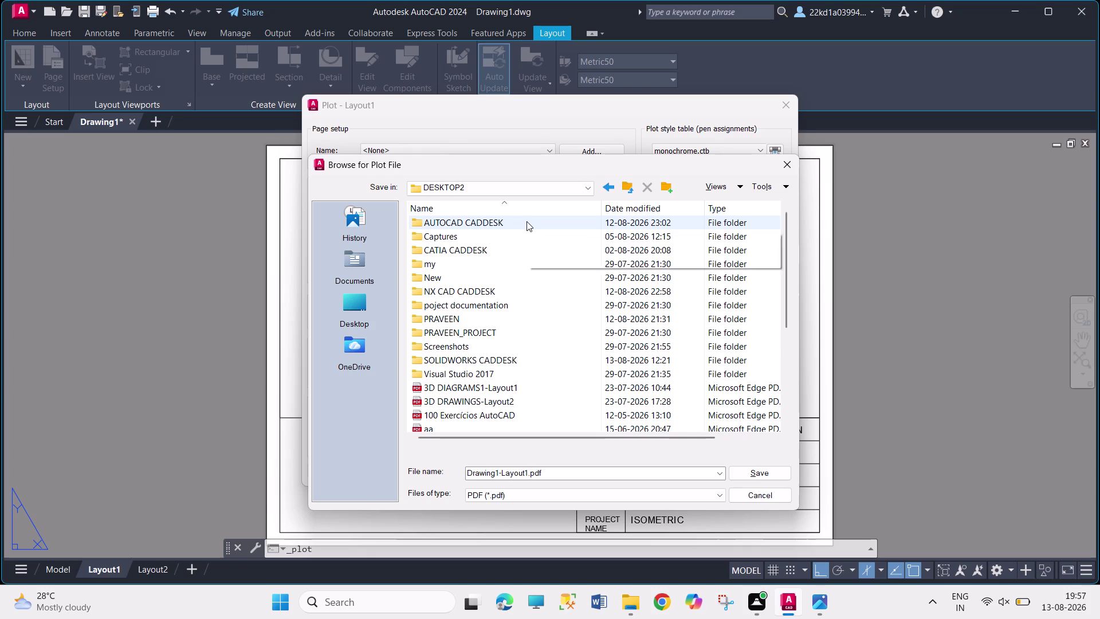
click(617, 190)
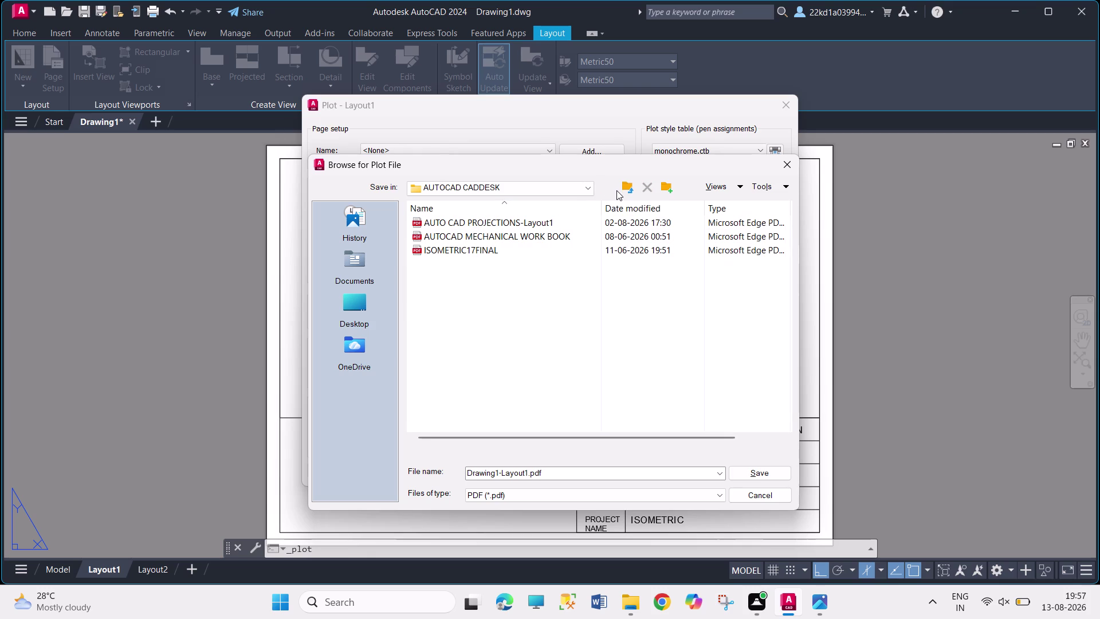
click(608, 189)
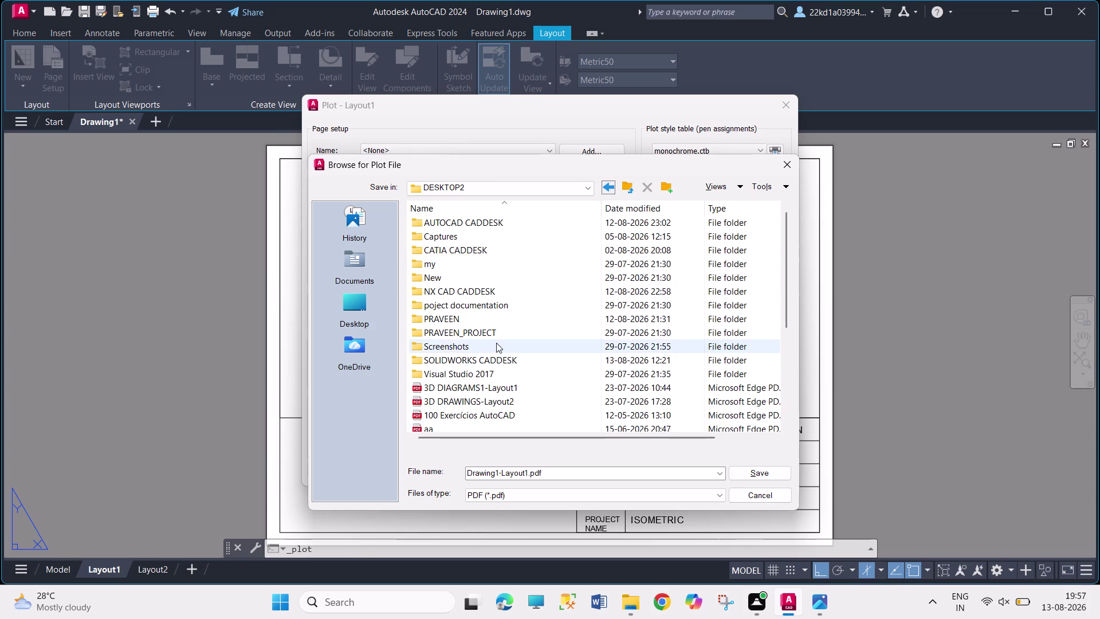
double_click(490, 357)
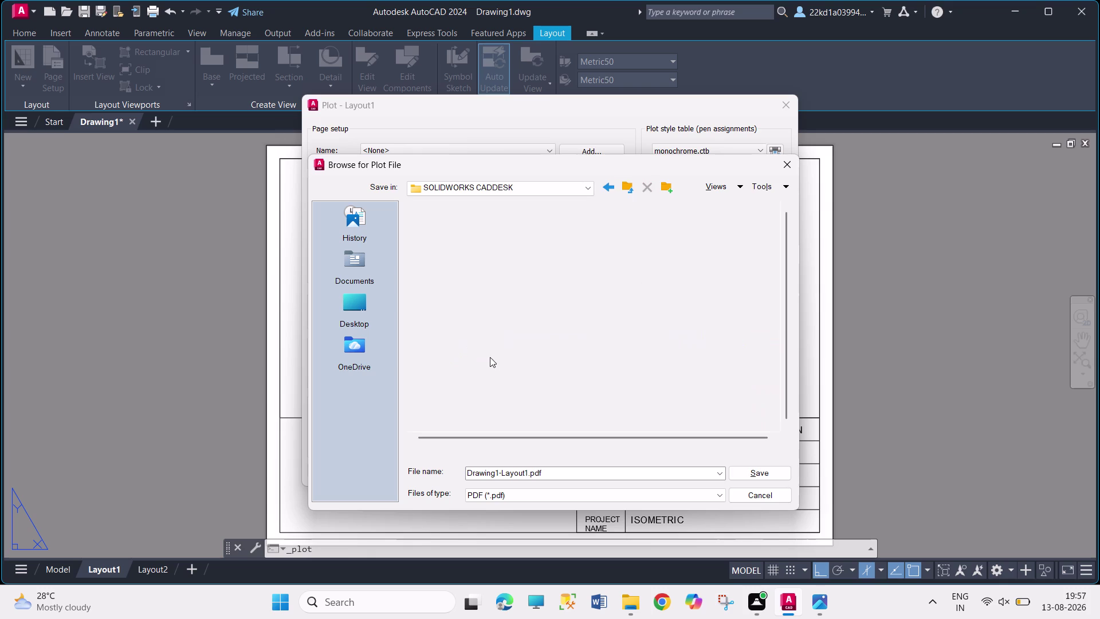
Open ASSEMBLY1111 > AUTOCAD FUJI and select the existing file name for replacement.
click(505, 341)
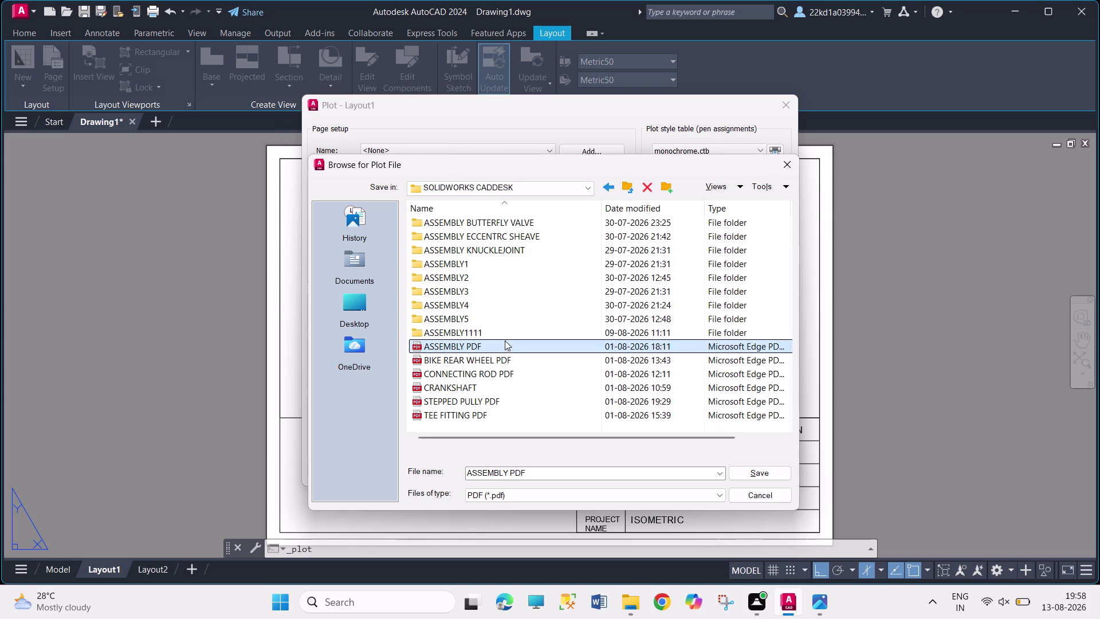
double_click(502, 326)
double_click(524, 223)
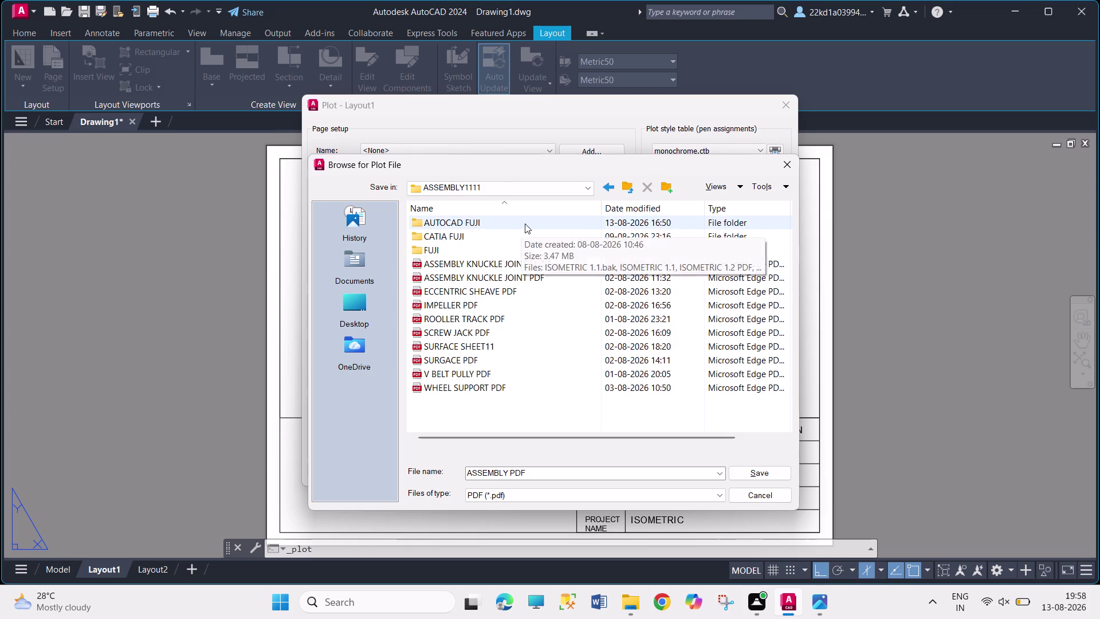
double_click(541, 473)
triple_click(541, 474)
double_click(541, 474)
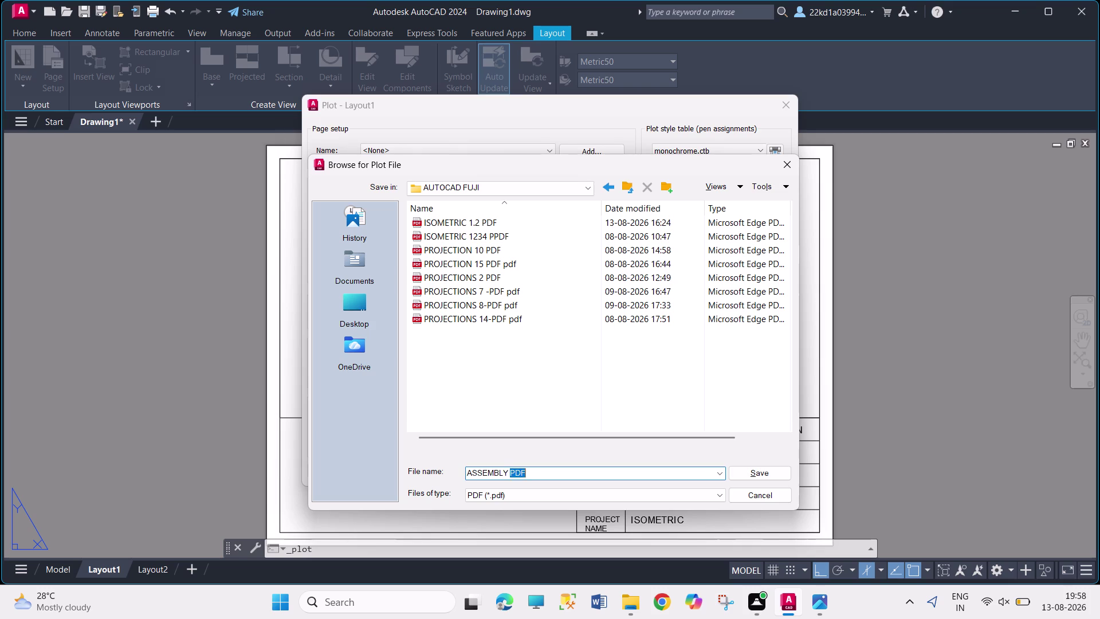
drag(541, 473, 408, 474)
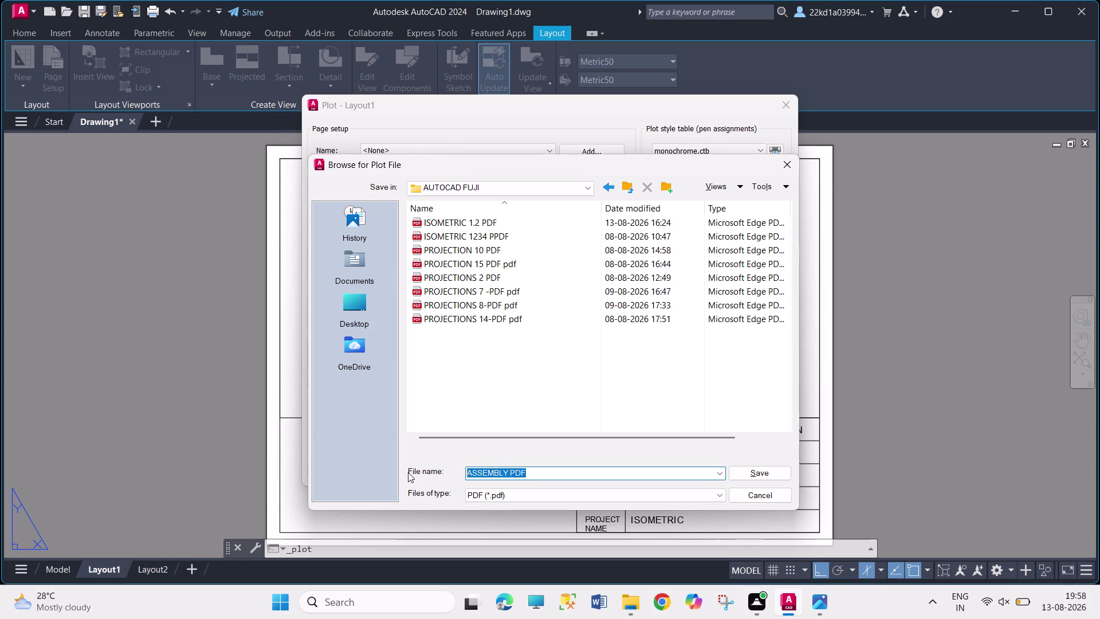
Name the plot file ISOMETRIC 1.3 PDF and save it to AUTOCAD FUJI.
text(isome)
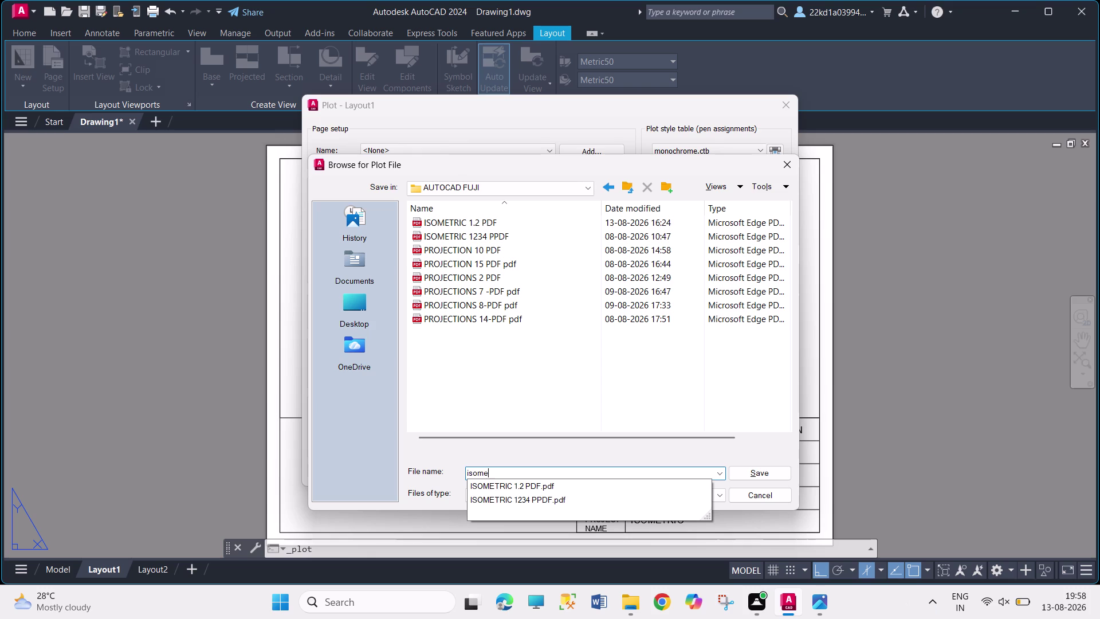
text(tric)
key(space)
key(BackSpace)
key(BackSpace)
key(BackSpace)
text(ISO)
text(METRIC)
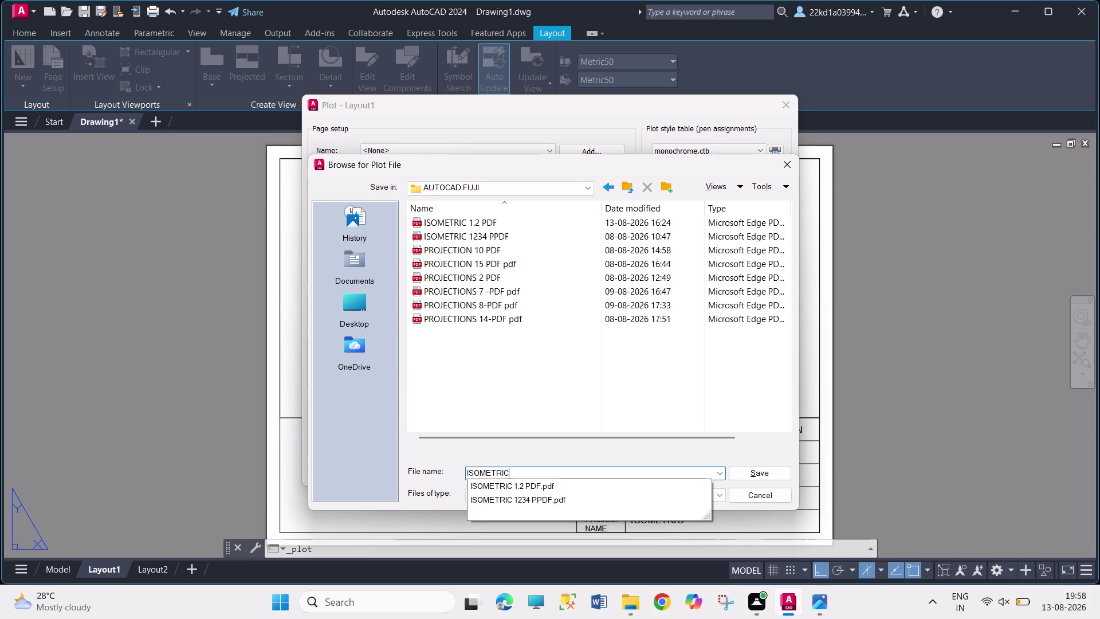
key(space)
text(1.3)
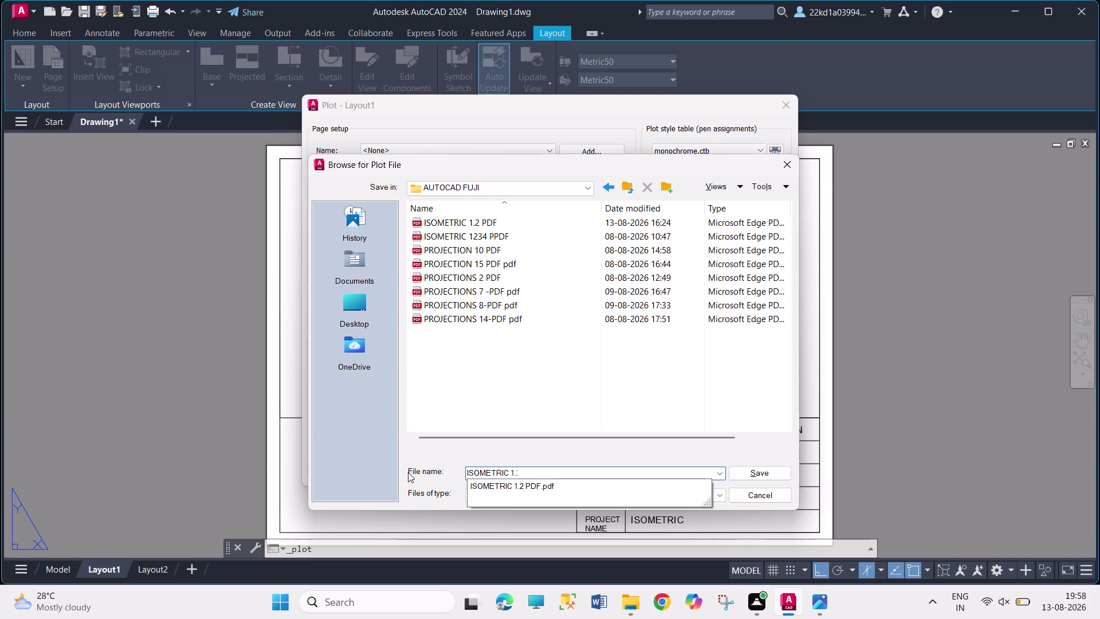
key(space)
text(P)
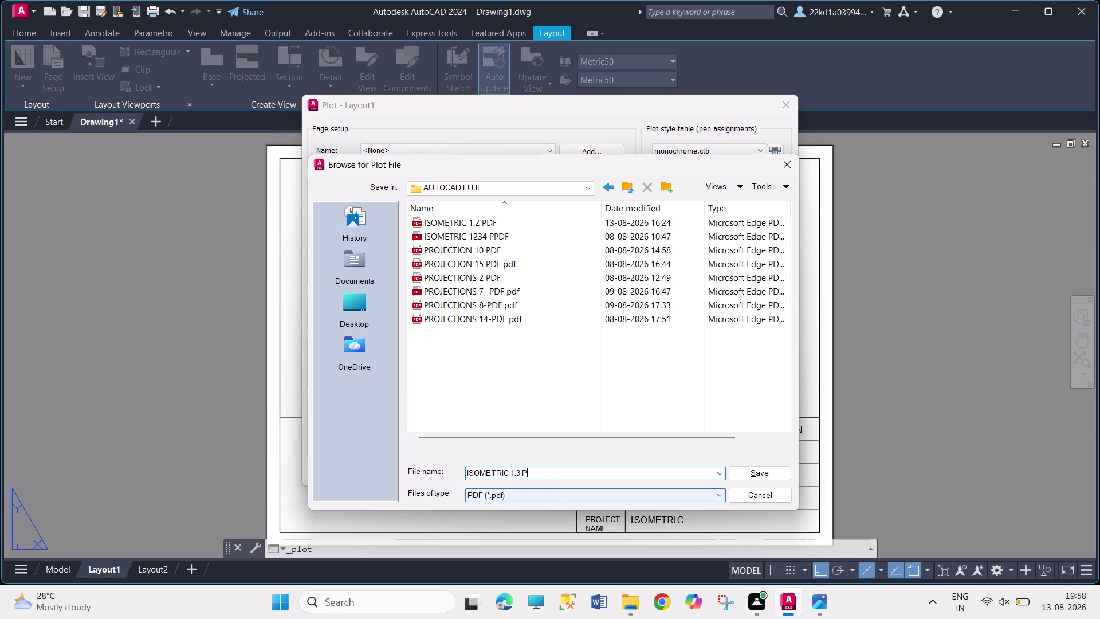
text(DF)
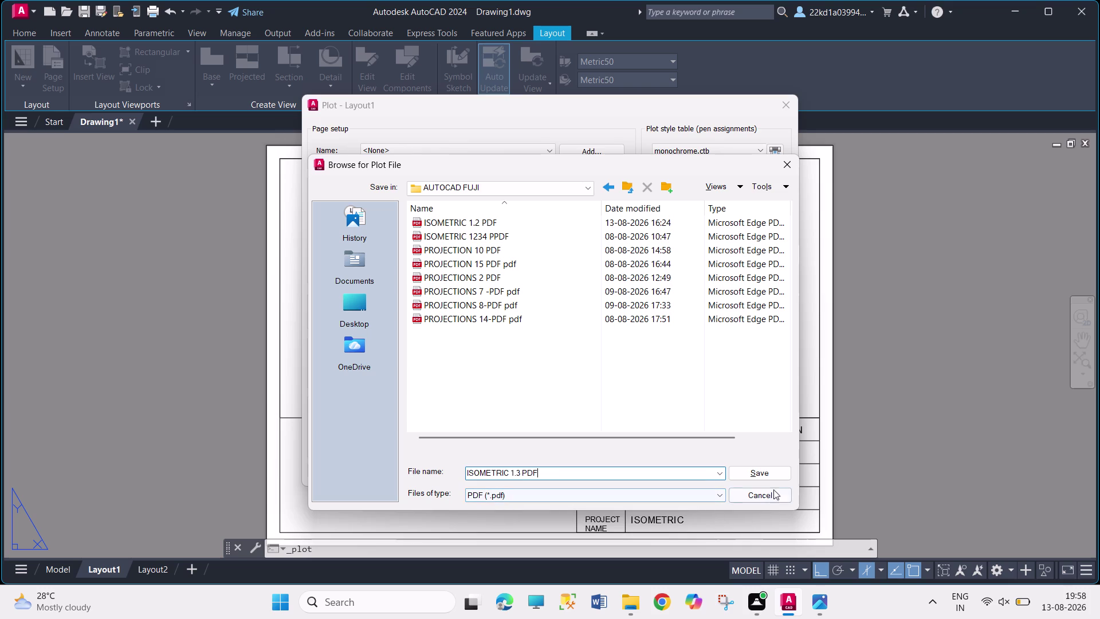
click(775, 475)
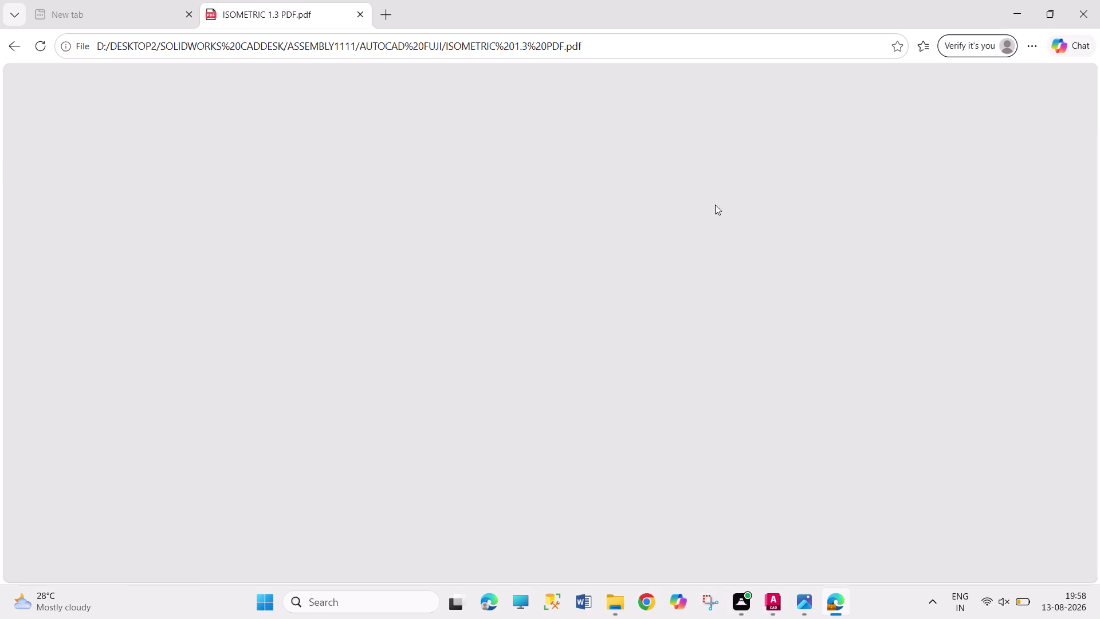
Scroll through the ISOMETRIC 1.3 PDF, checking bracket and title block, then close Edge.
scroll(down, 3)
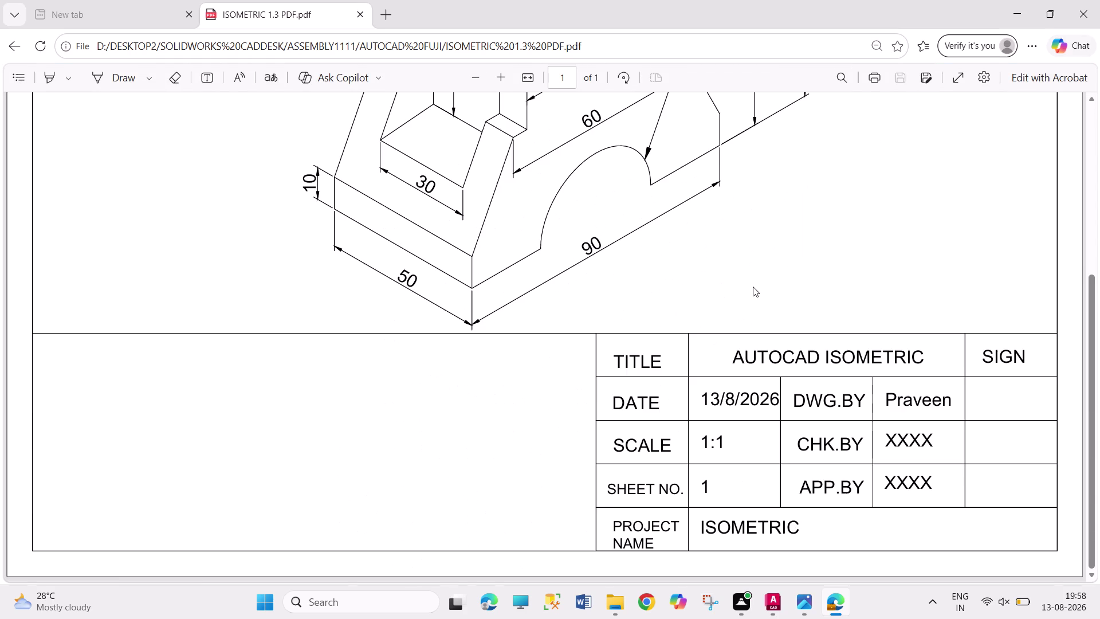
scroll(down, 3)
scroll(up, 3)
scroll(up, 3)
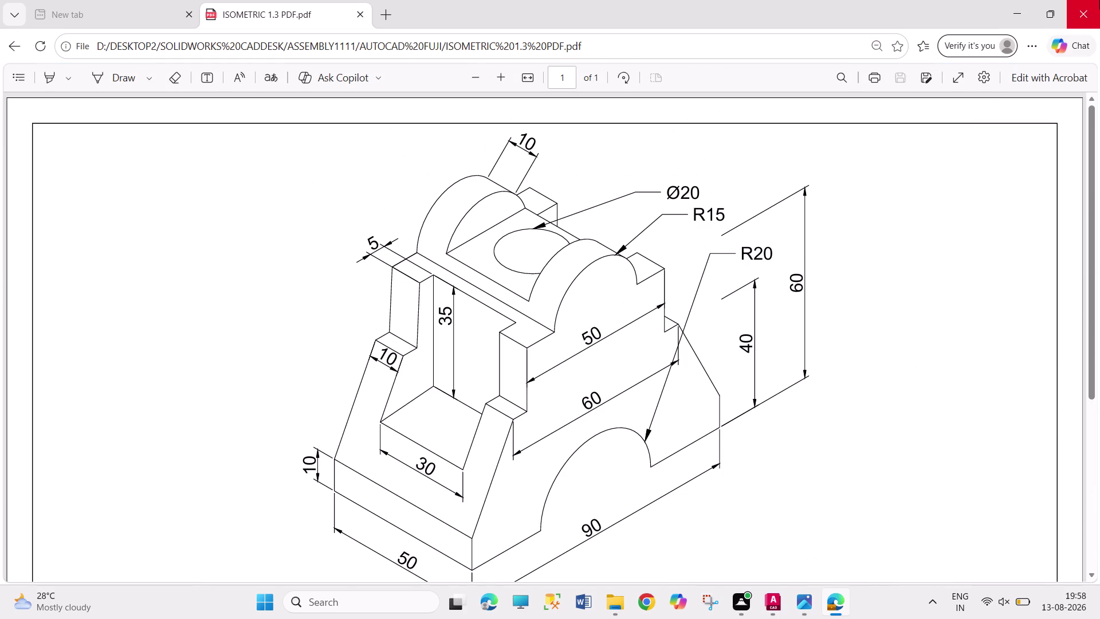
click(1099, 0)
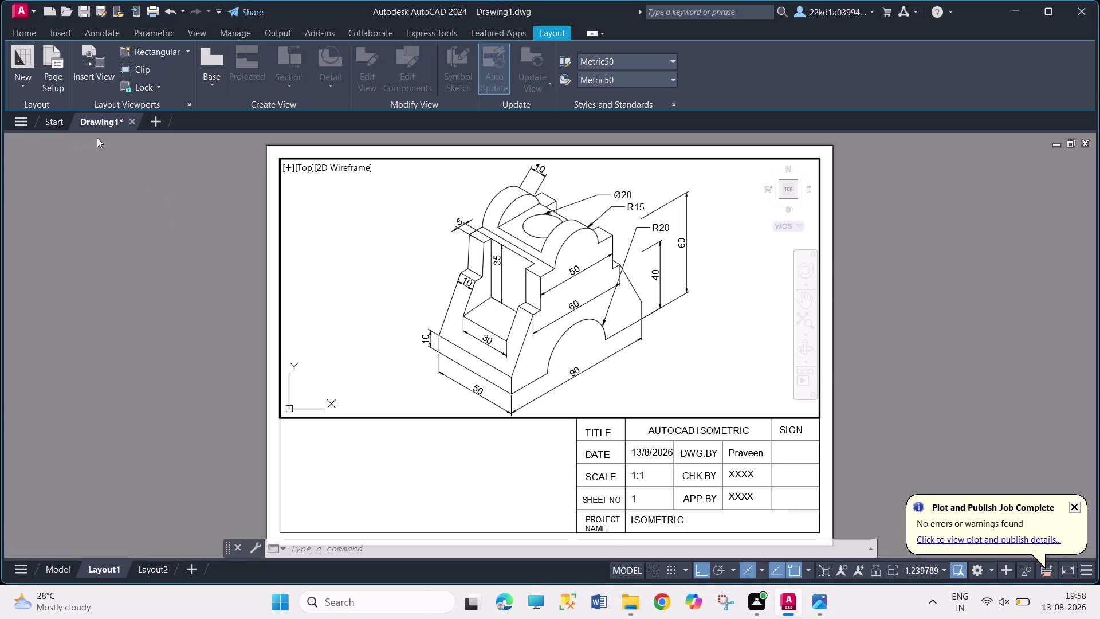
Switch back to Model space and start the save, browsing to This PC.
key(ctrl+s)
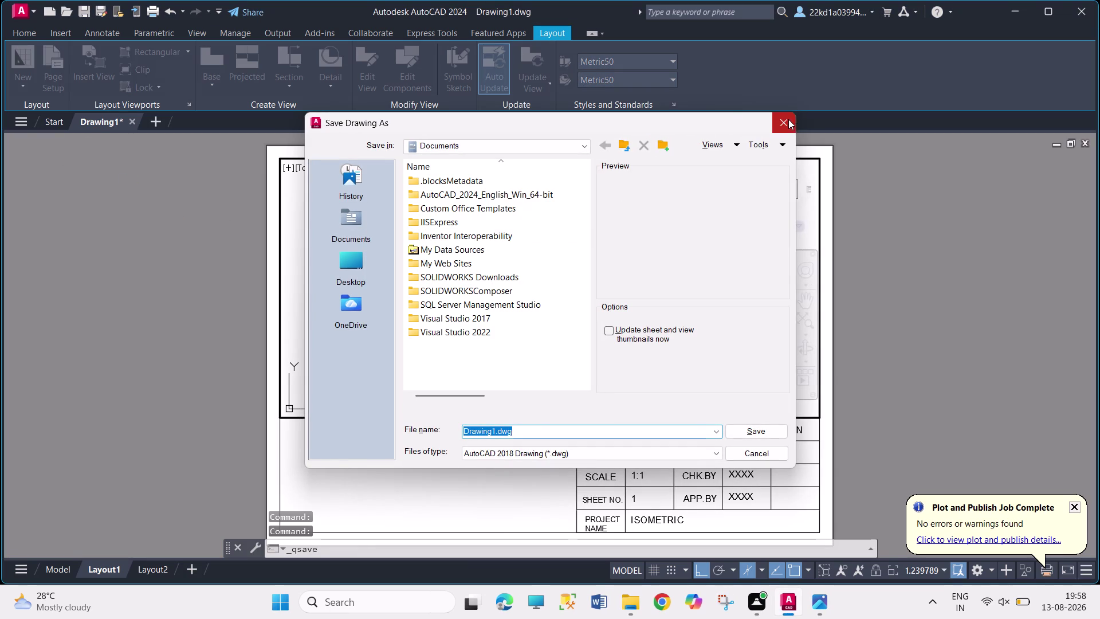
click(788, 119)
click(51, 573)
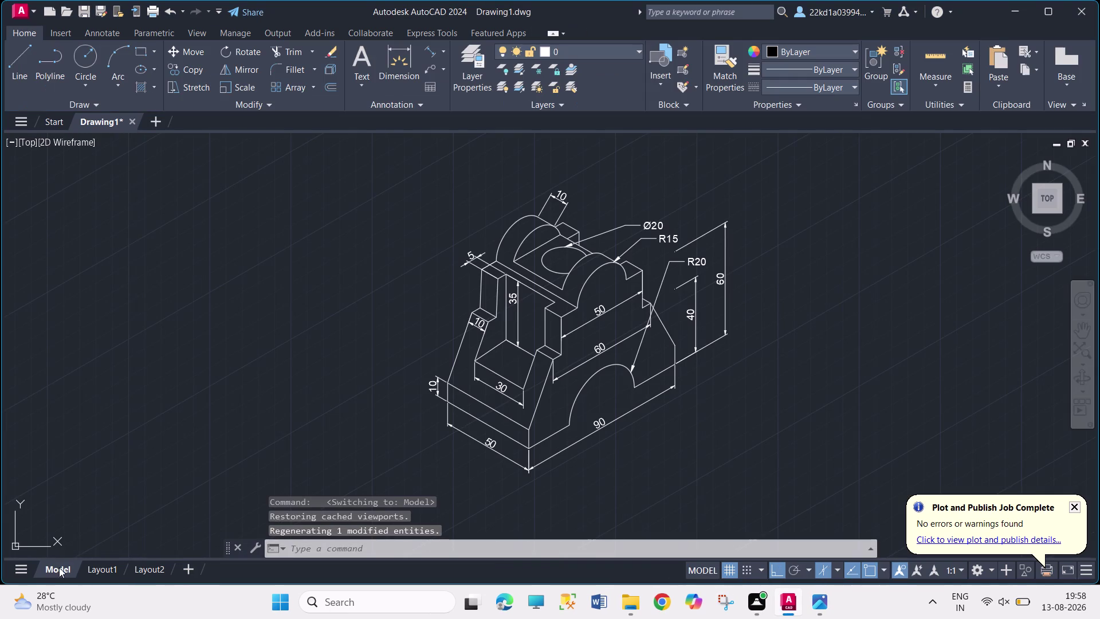
key(ctrl+s)
click(354, 270)
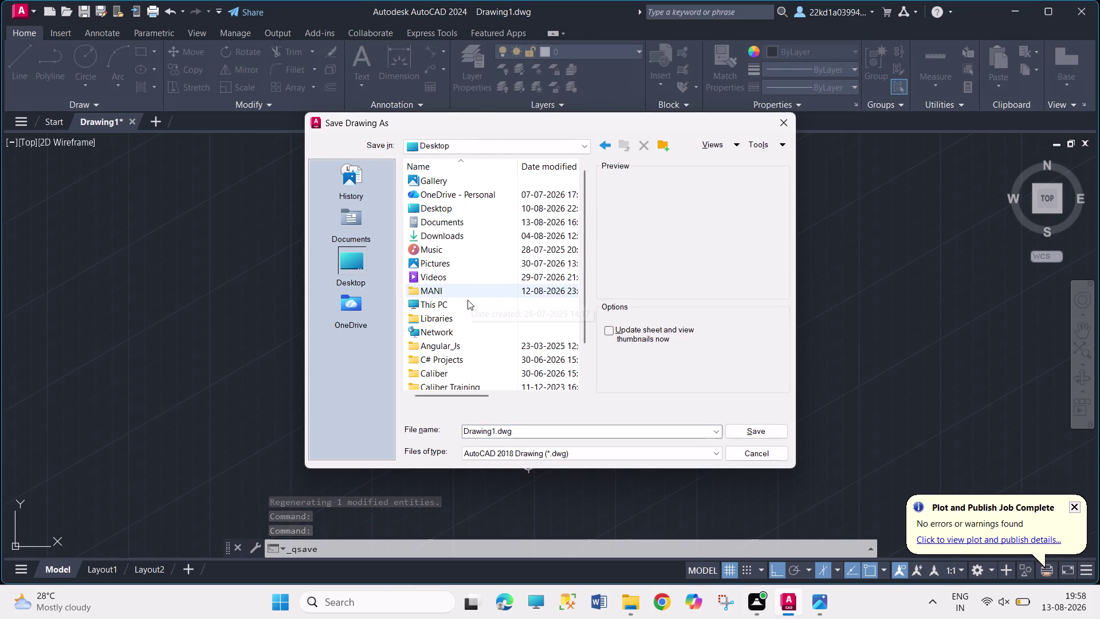
click(468, 302)
double_click(467, 303)
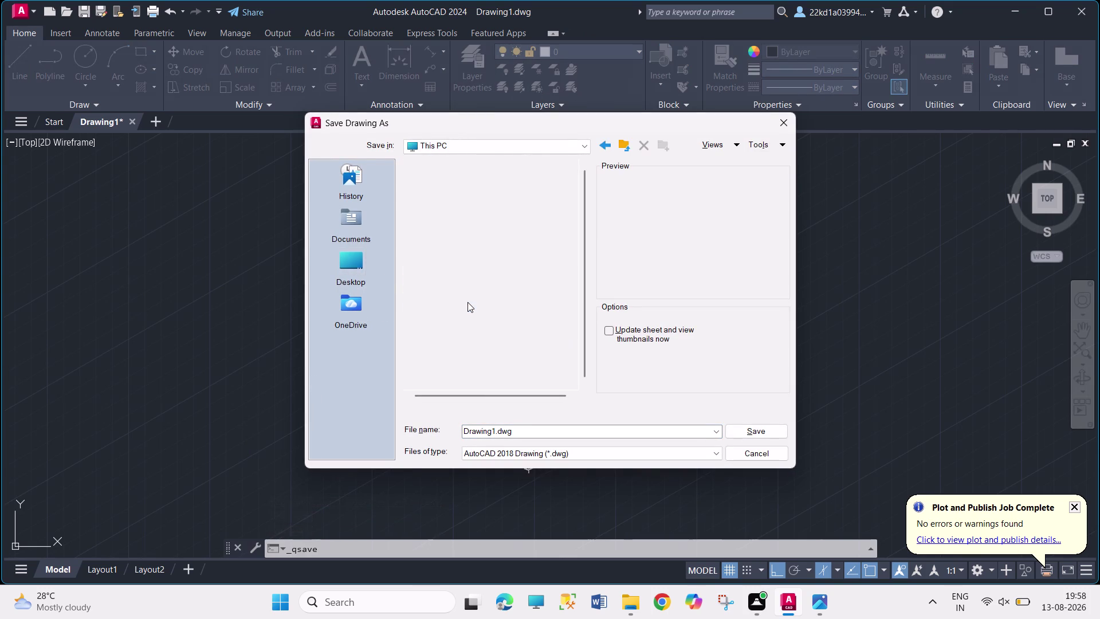
Navigate D: > DESKTOP2 > SOLIDWORKS CADDESK > ASSEMBLY1111 > AUTOCAD FUJI.
double_click(478, 208)
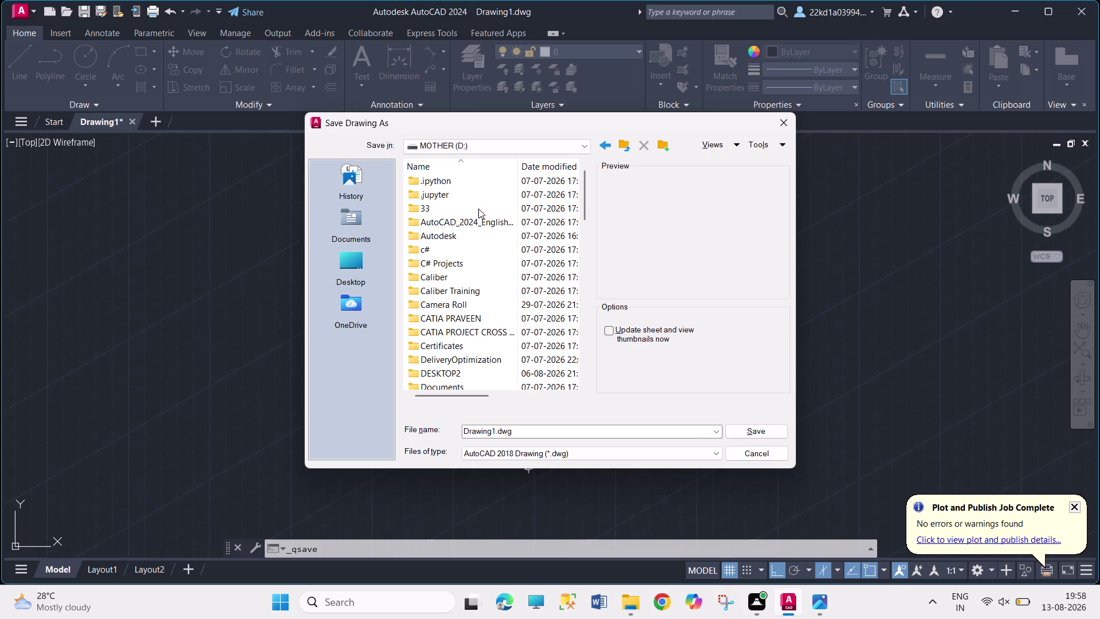
double_click(486, 374)
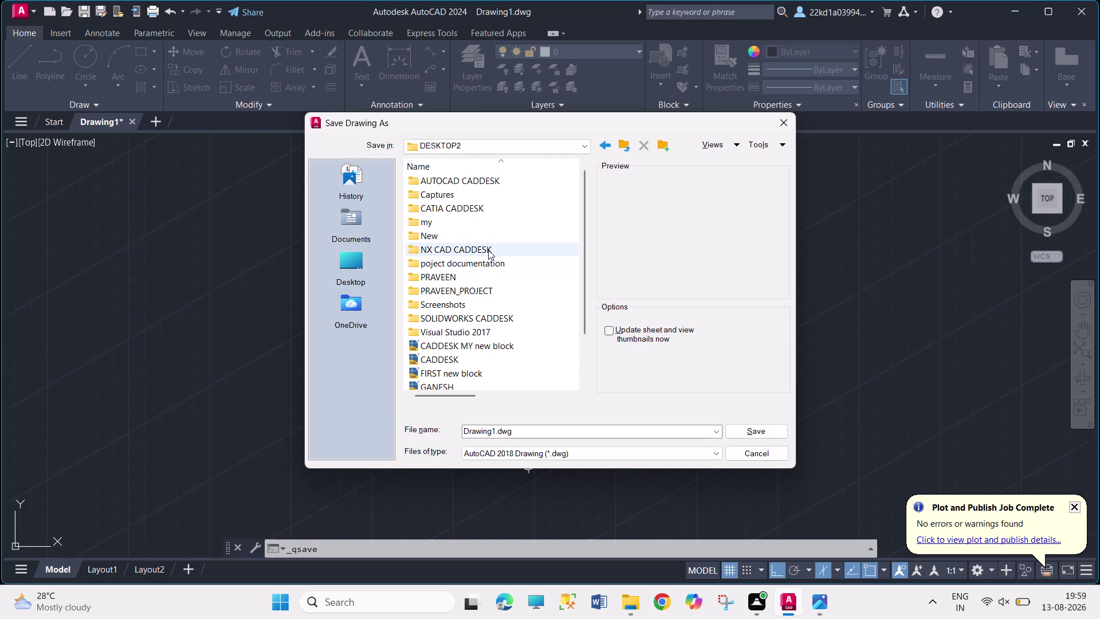
double_click(493, 317)
double_click(495, 297)
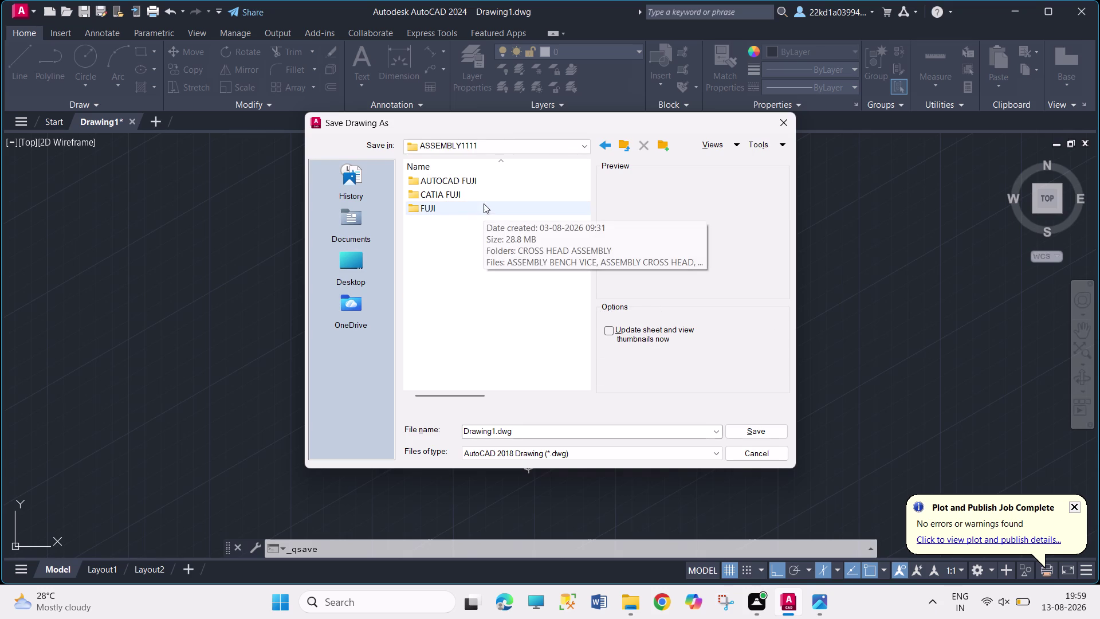
double_click(494, 182)
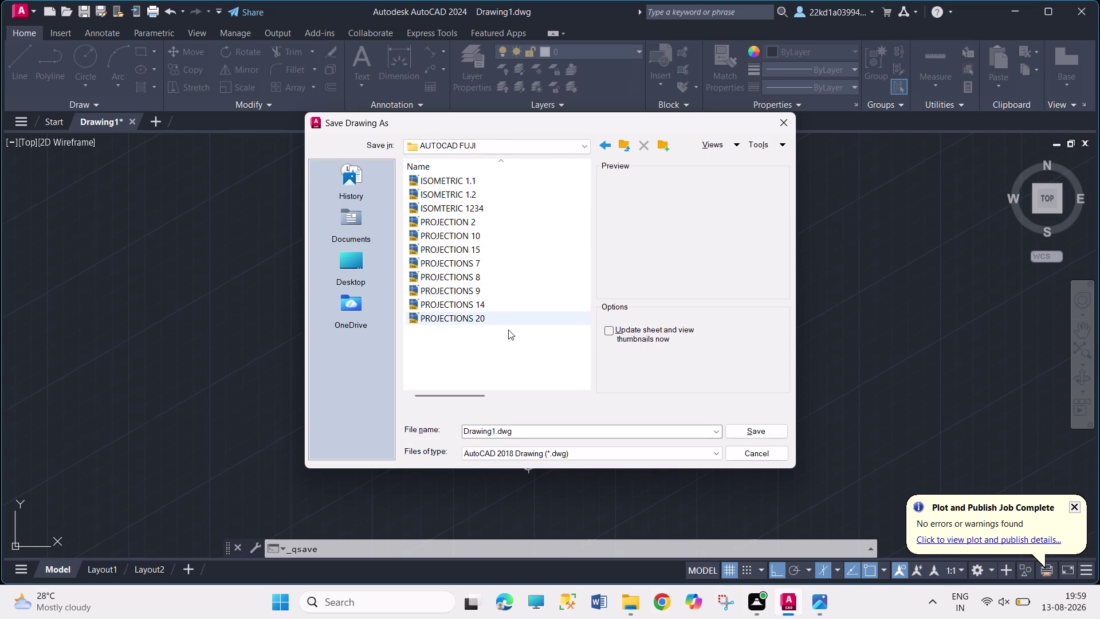
Save the drawing under the name ISOMETRIC 1.3.
double_click(517, 432)
text(I)
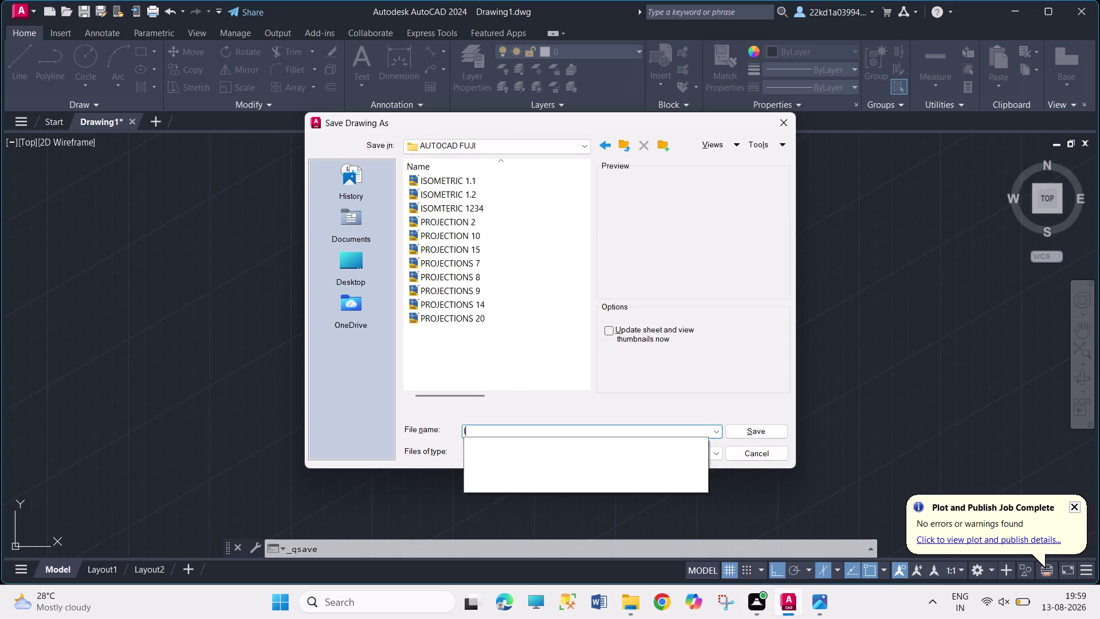
text(S)
text(OMETR)
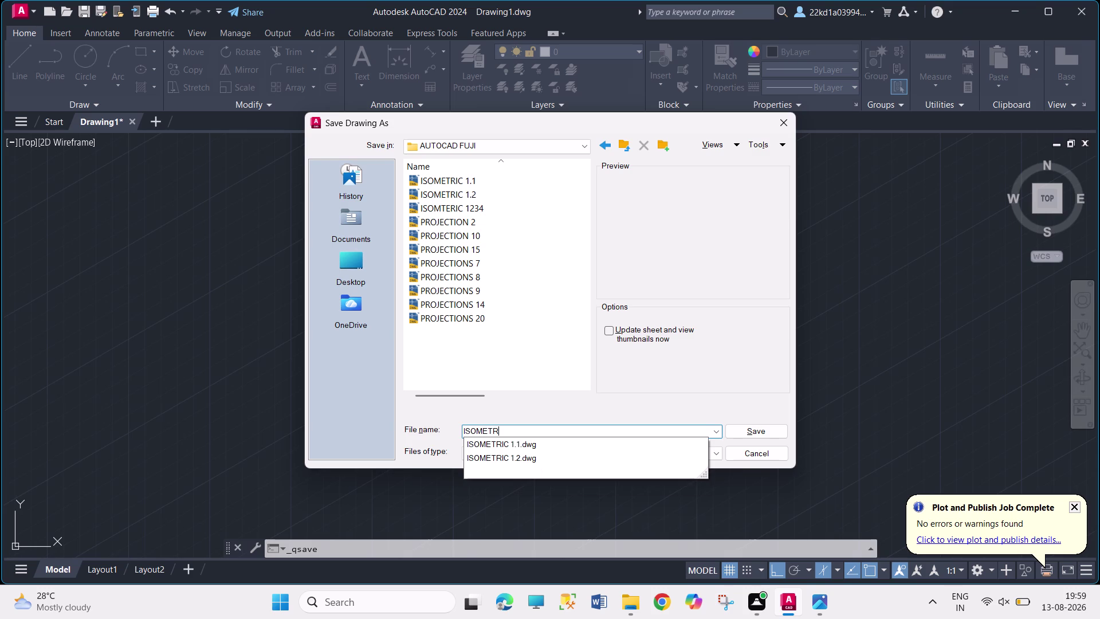
text(IC)
key(space)
key(1)
text(.3)
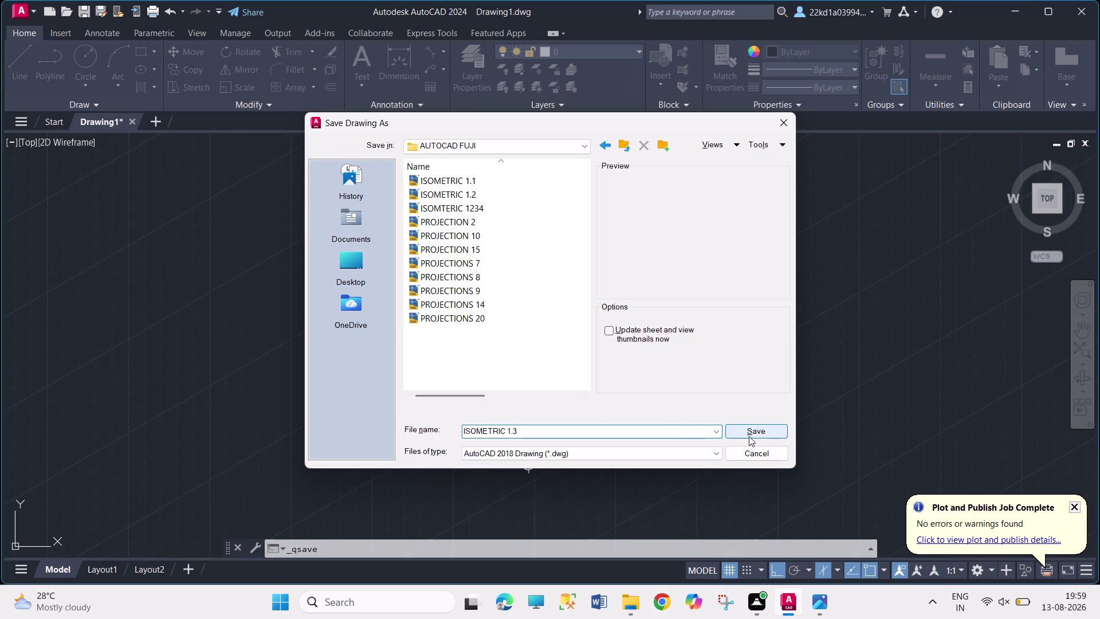
click(749, 436)
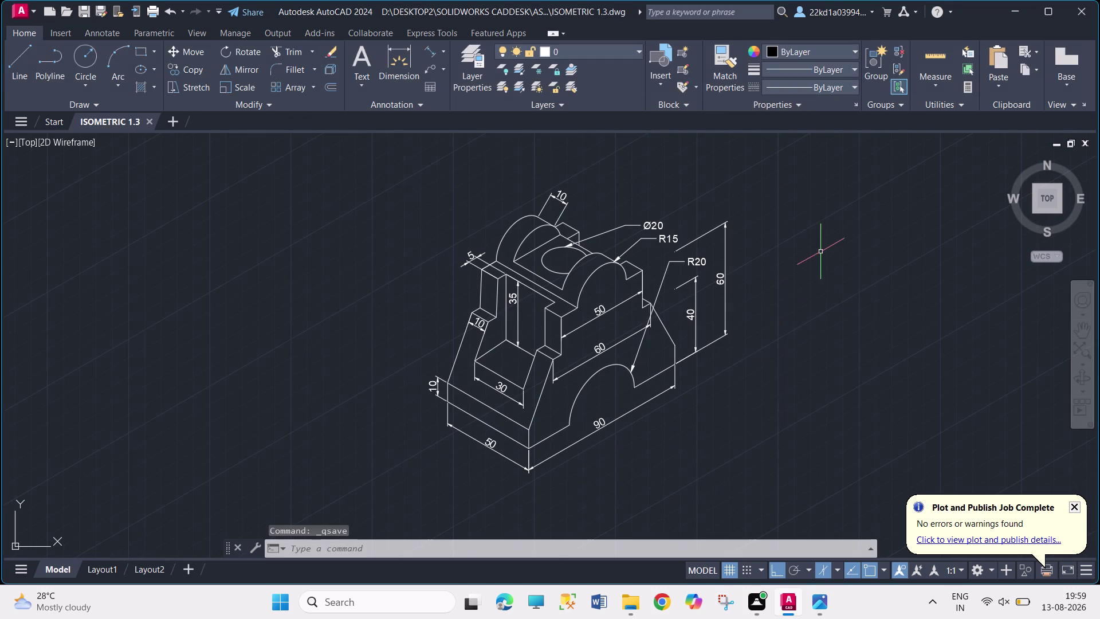
drag(787, 188, 790, 197)
click(938, 318)
drag(909, 189, 909, 197)
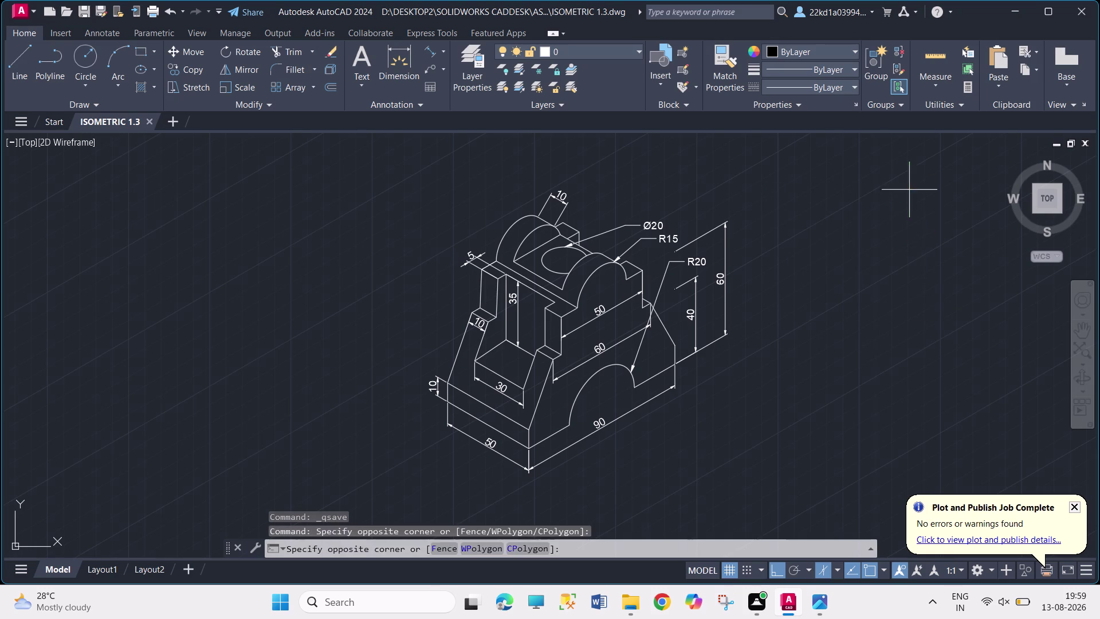
drag(909, 197, 922, 246)
click(860, 365)
drag(812, 188, 825, 218)
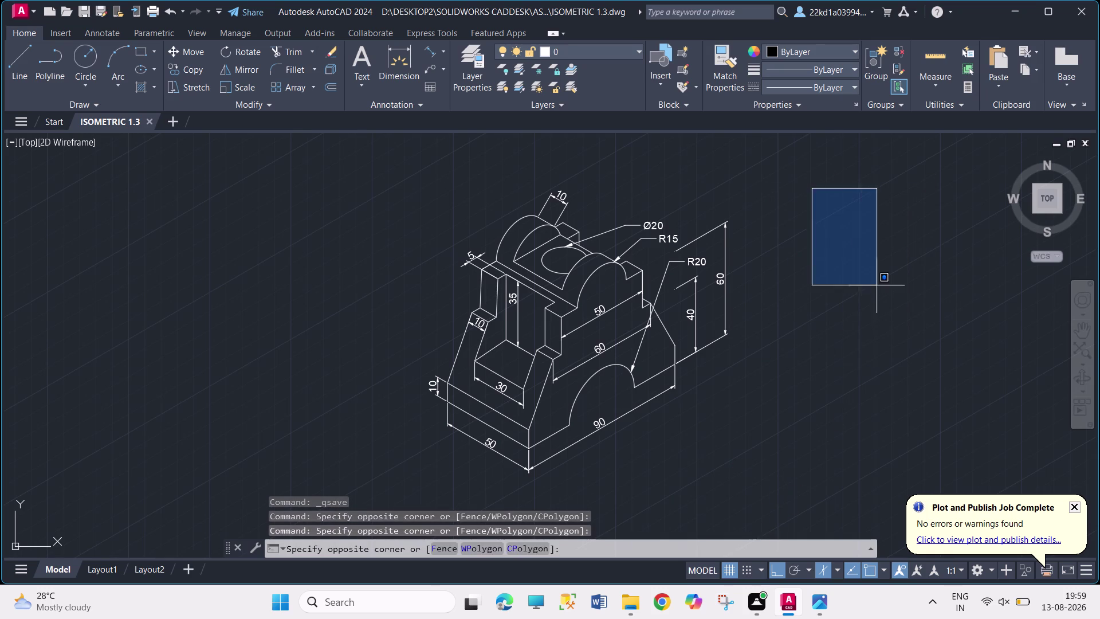
click(961, 308)
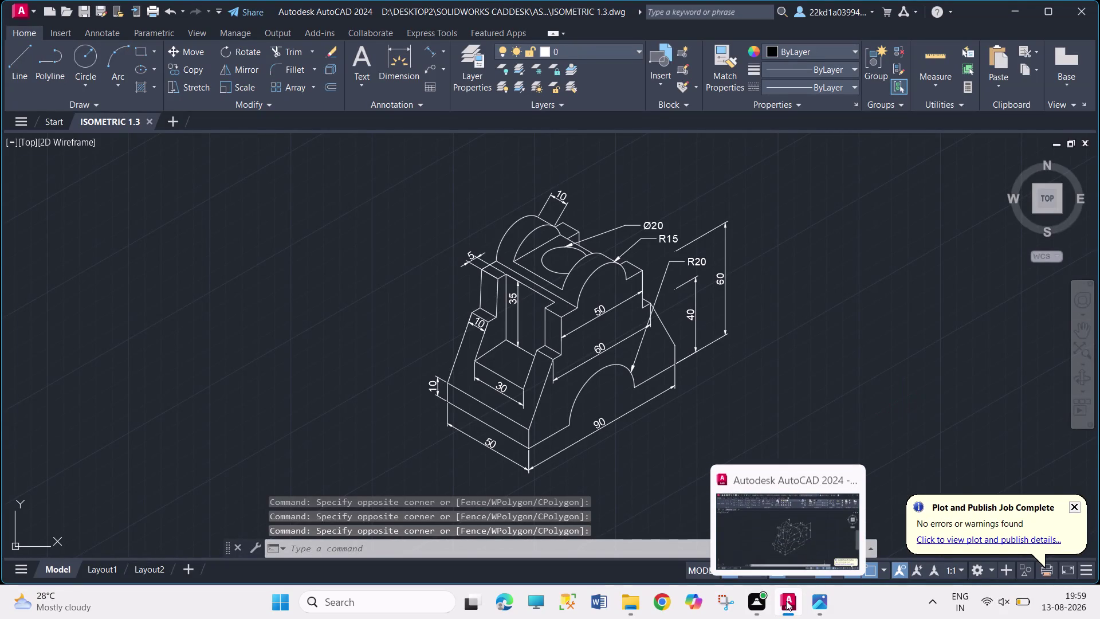
drag(790, 190, 793, 197)
click(918, 324)
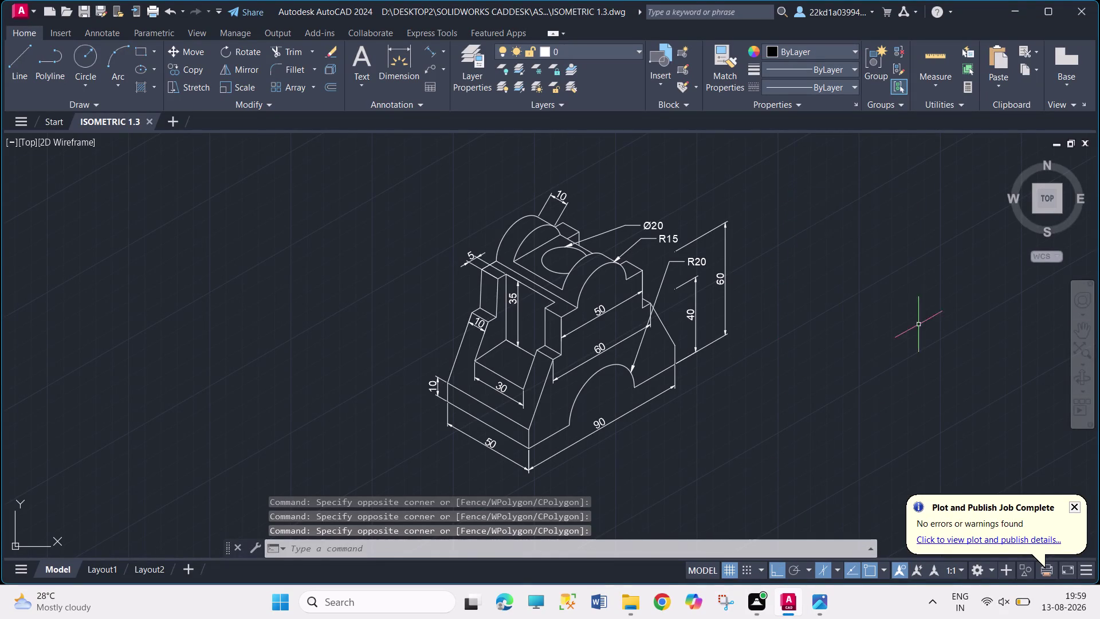
drag(797, 185, 799, 194)
drag(904, 329, 898, 325)
drag(800, 193, 802, 207)
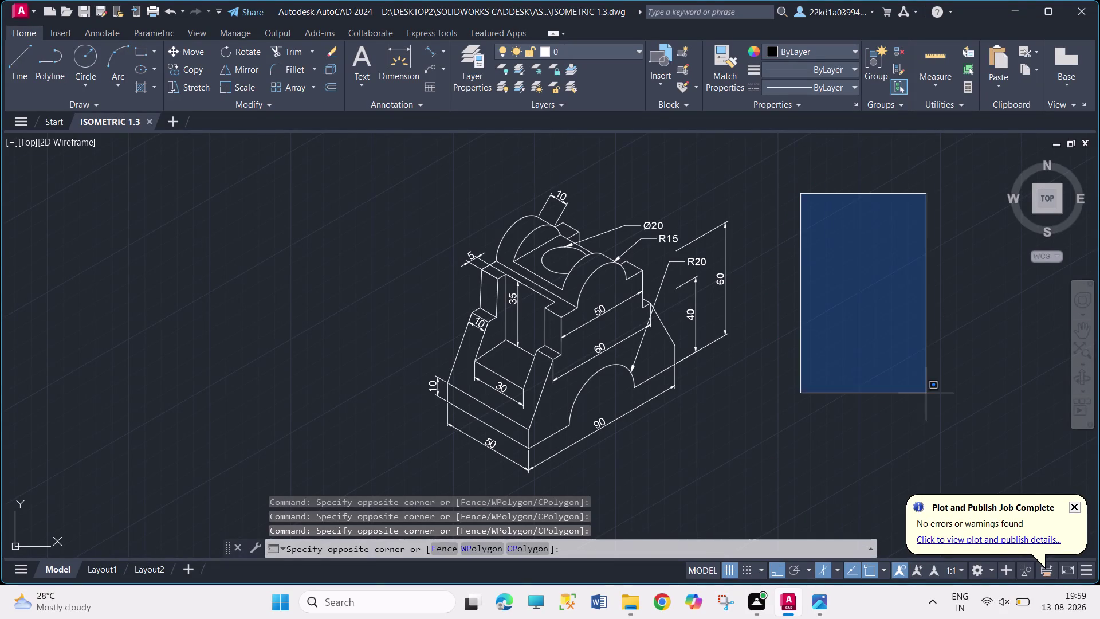
click(927, 393)
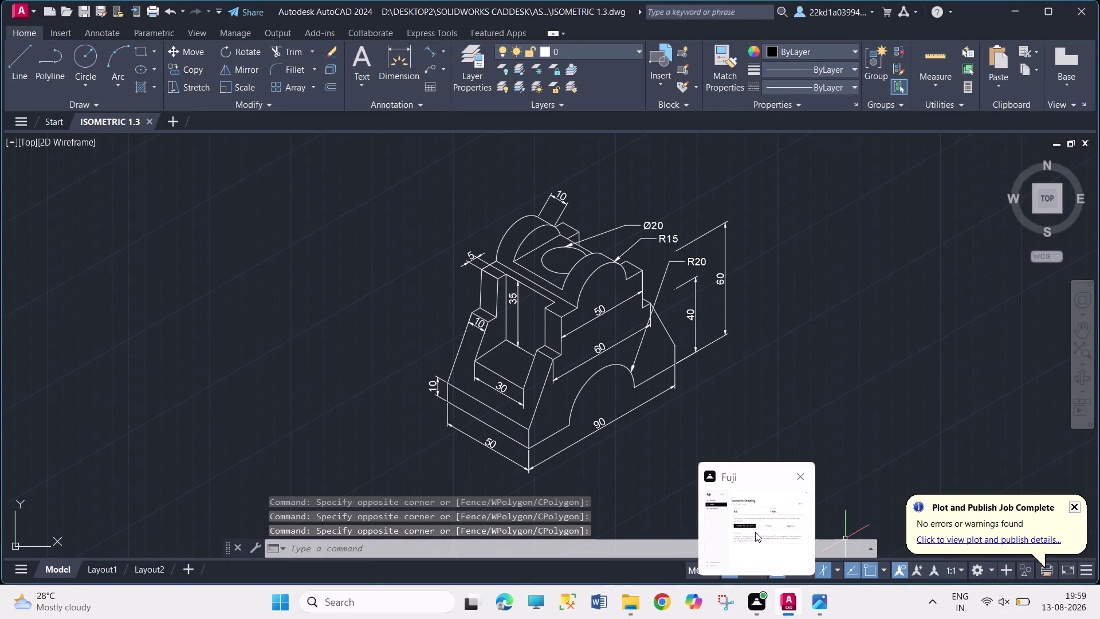
click(781, 189)
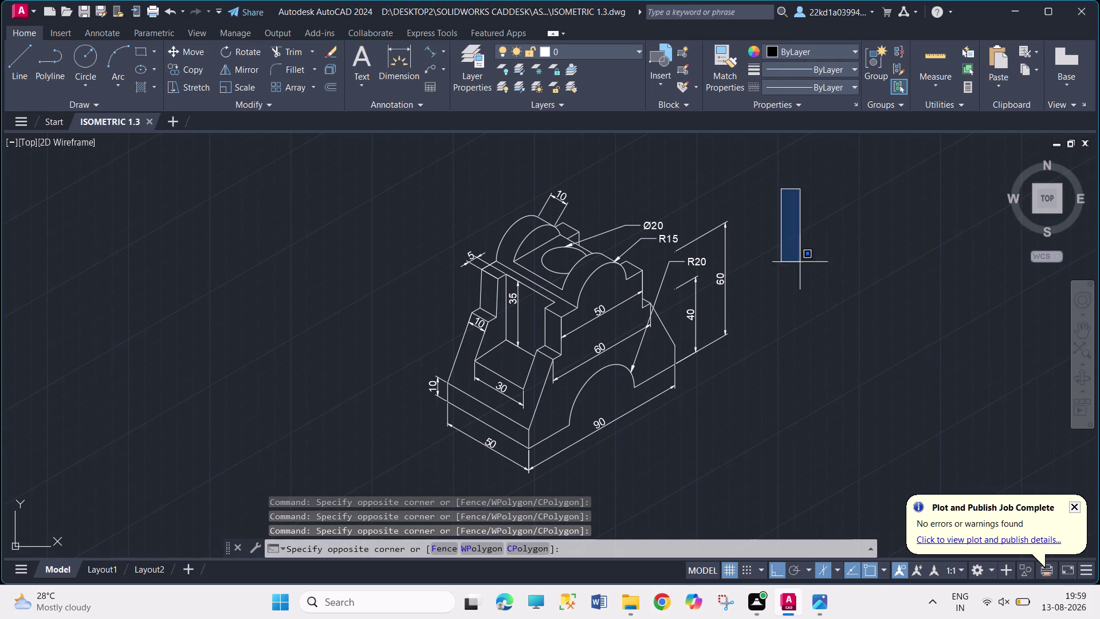
click(896, 353)
drag(798, 204, 809, 240)
drag(931, 387, 925, 379)
drag(804, 212, 815, 249)
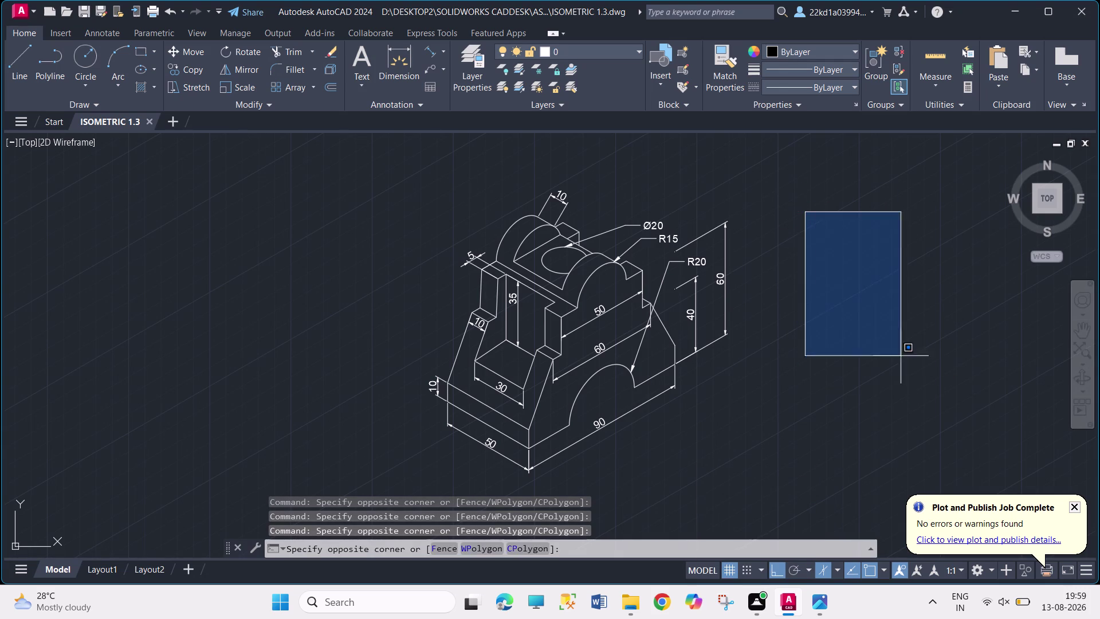
click(912, 366)
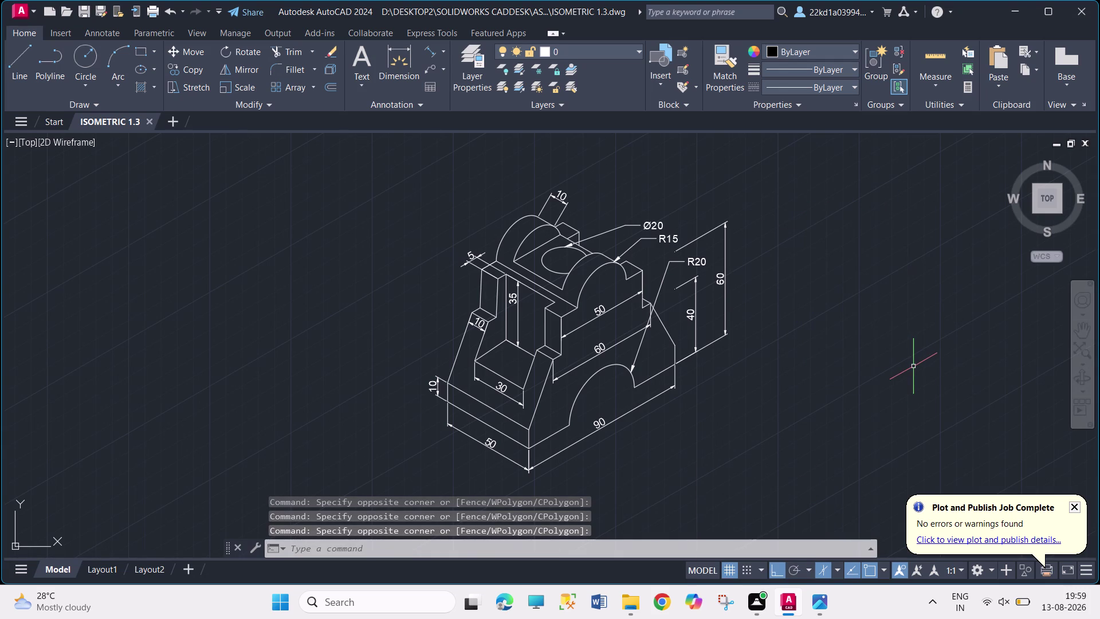
click(779, 185)
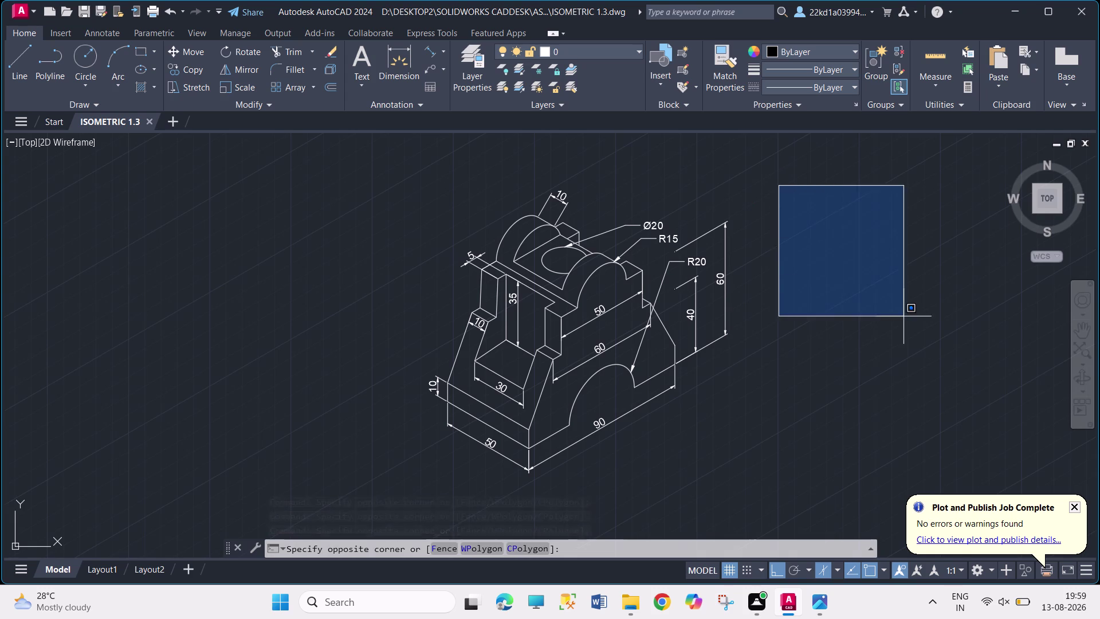
click(903, 316)
click(794, 167)
click(916, 348)
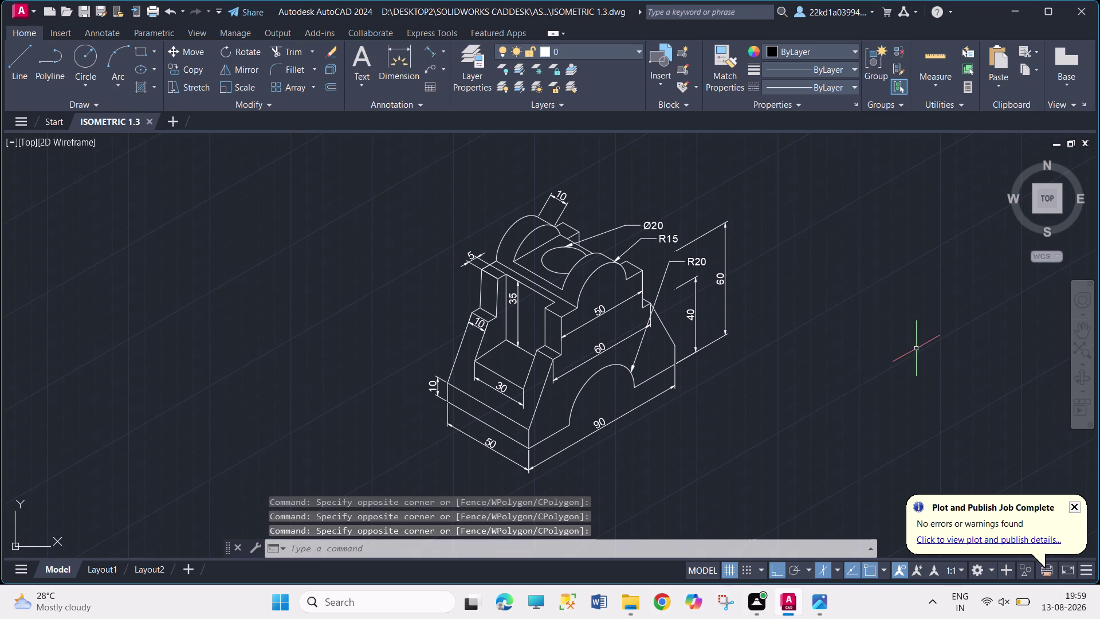
click(759, 164)
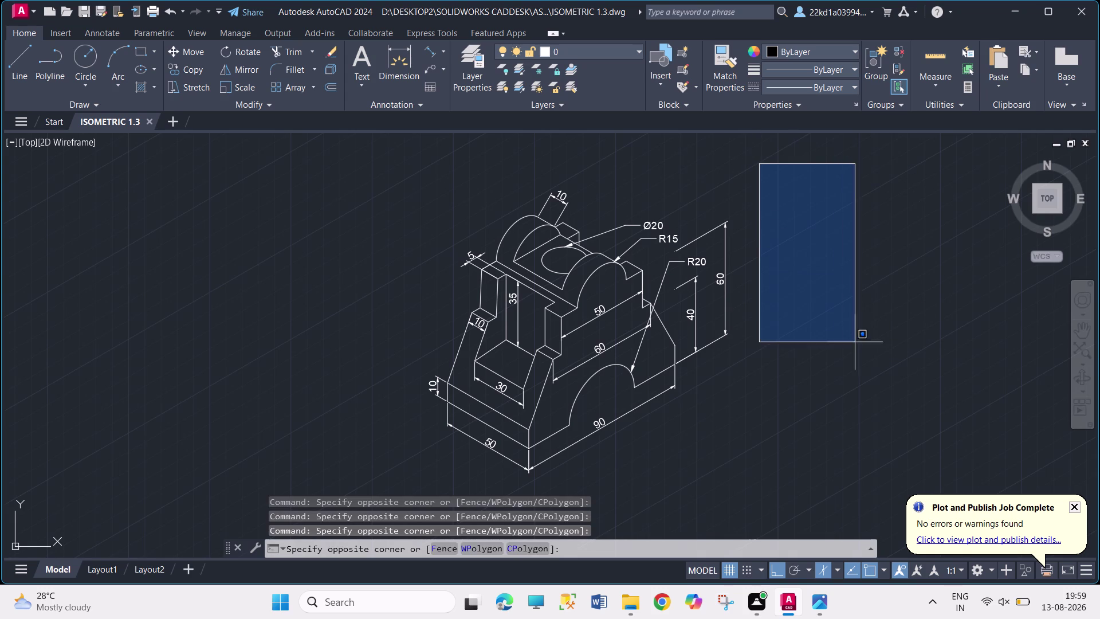
click(853, 446)
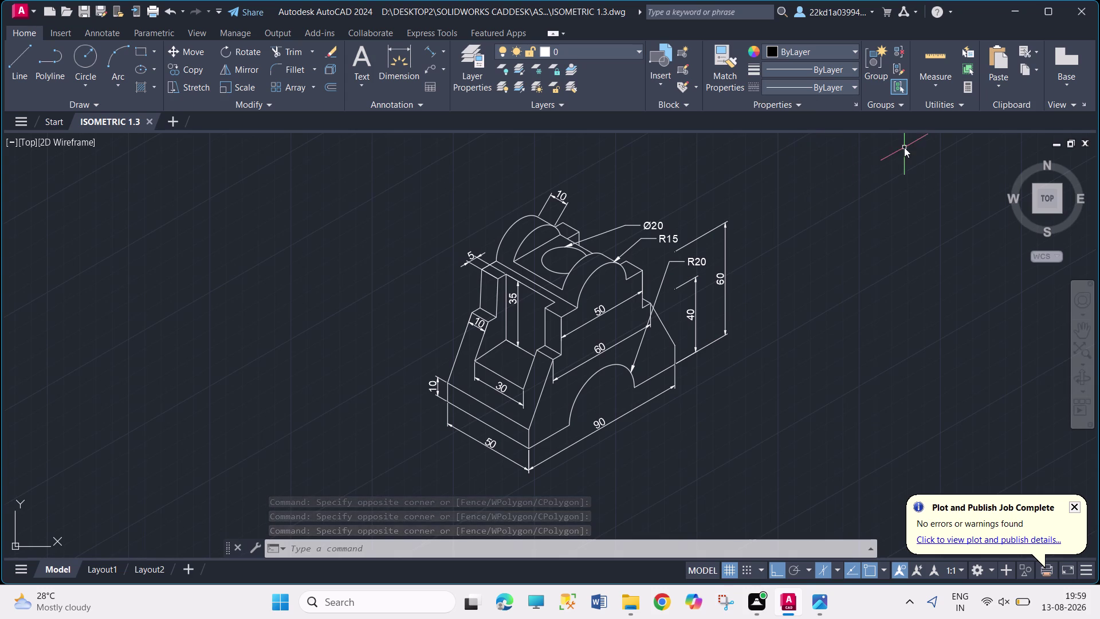
click(932, 64)
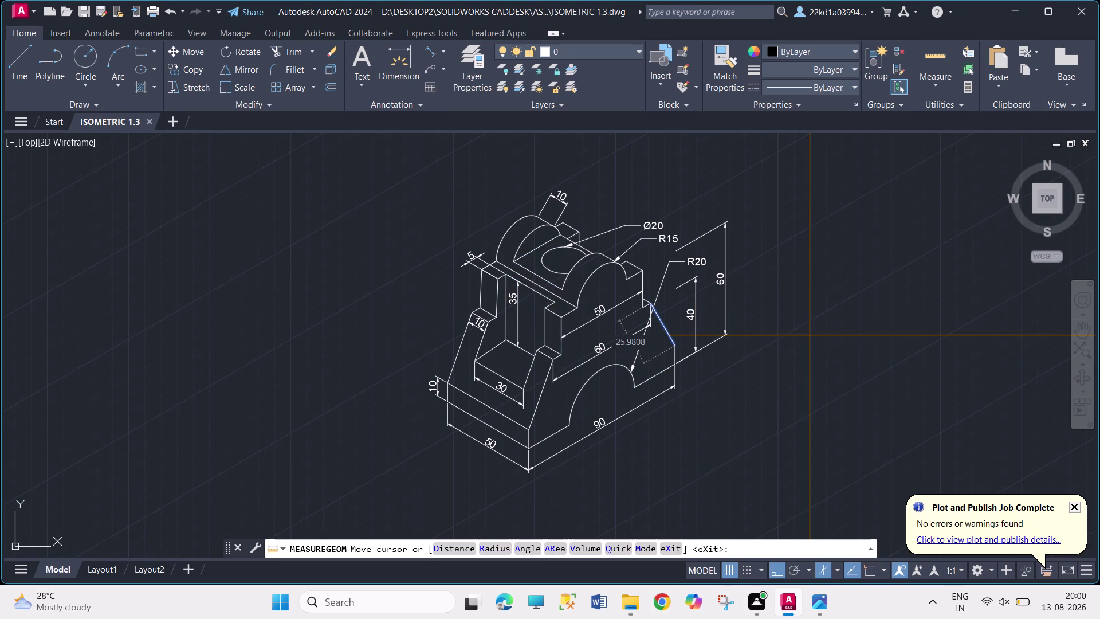
key(Escape)
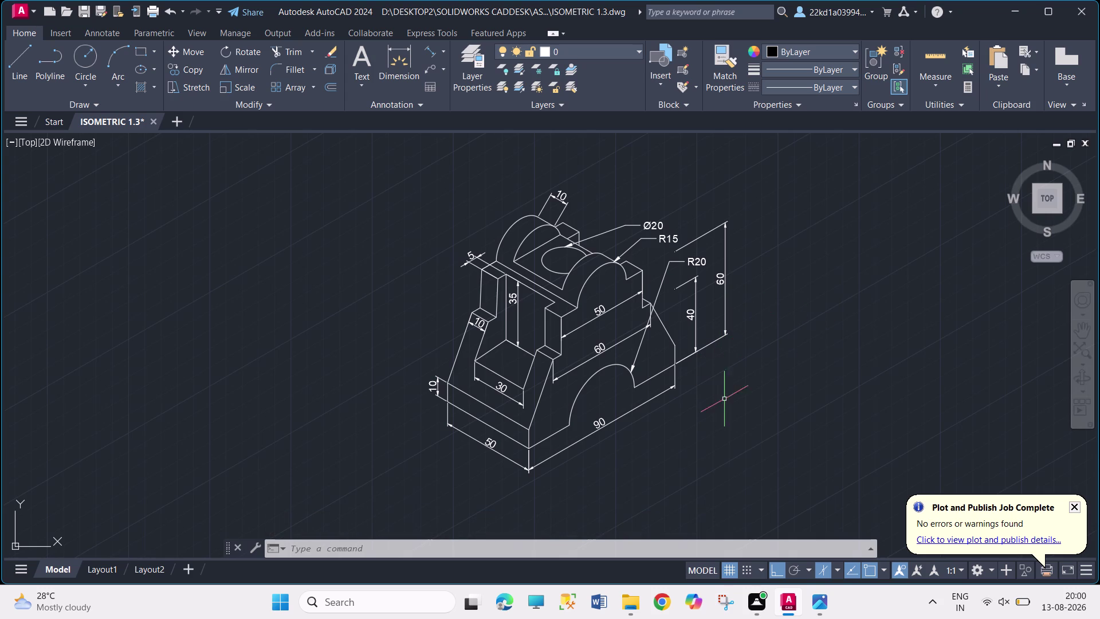
click(815, 209)
click(893, 361)
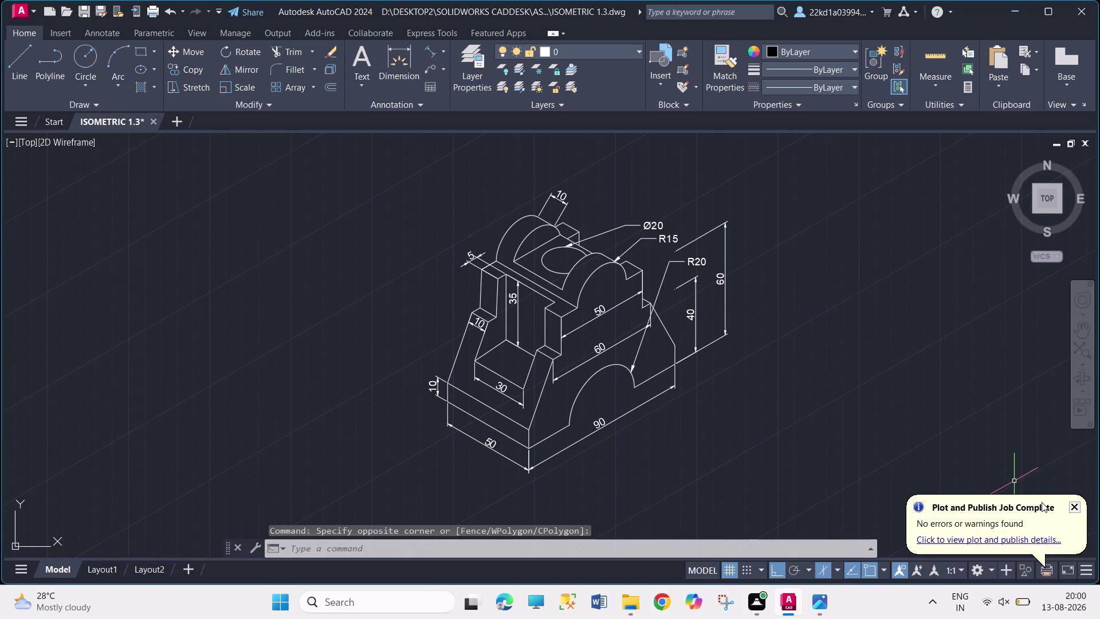
click(1070, 504)
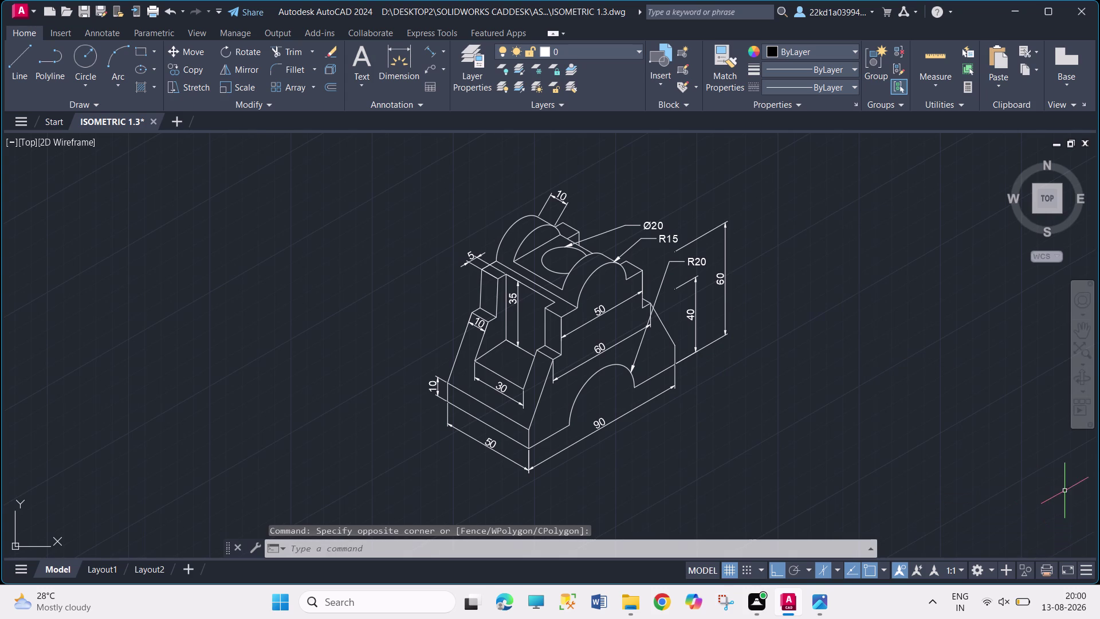
click(817, 154)
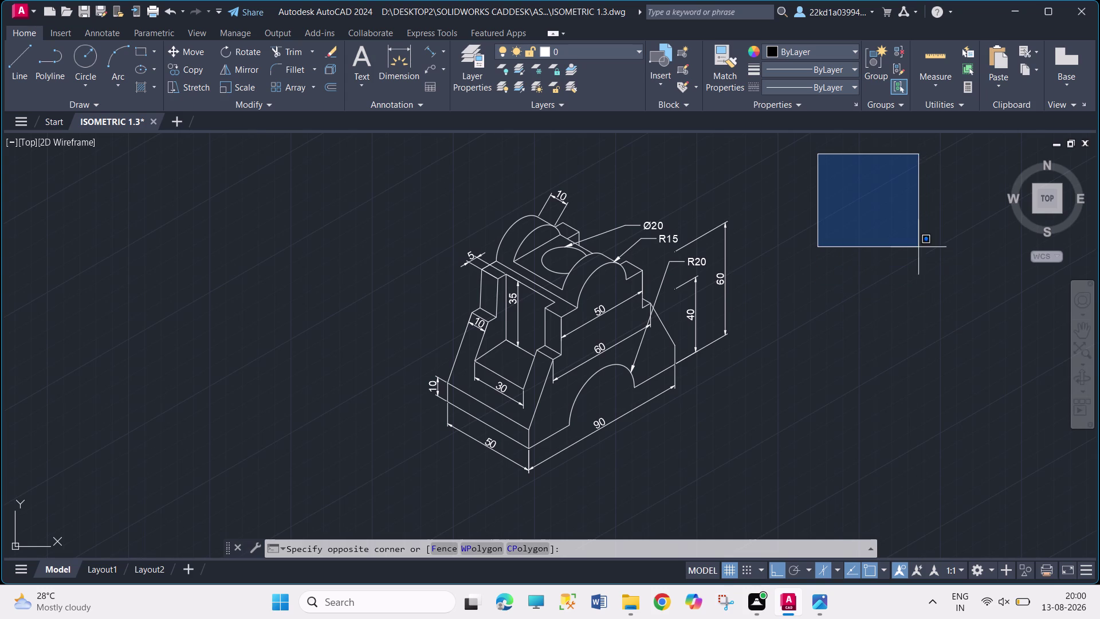
click(885, 253)
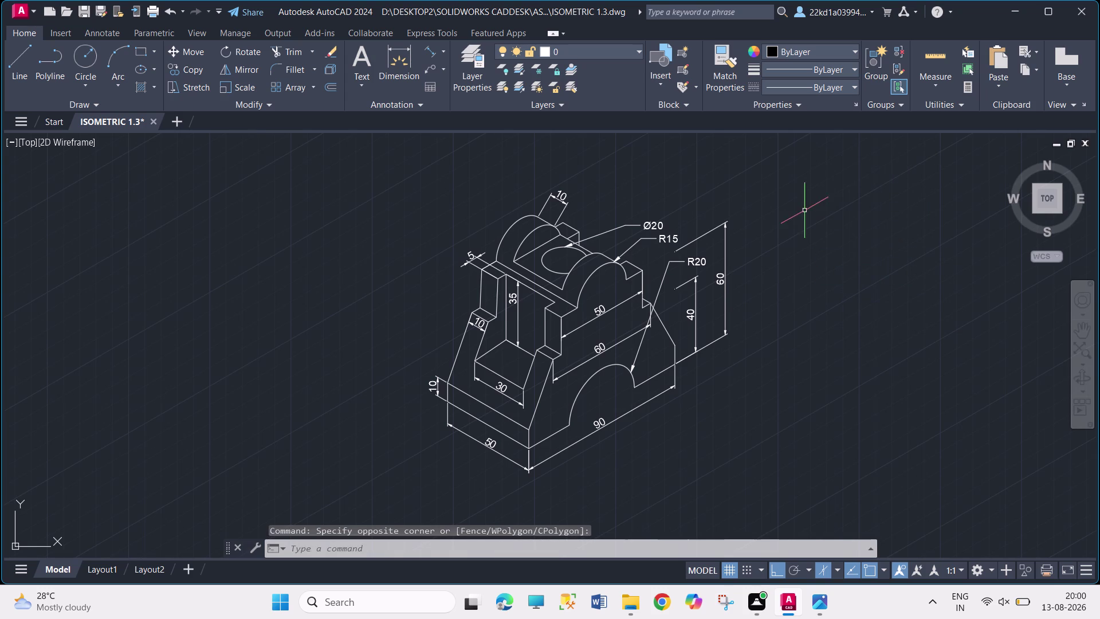
click(778, 245)
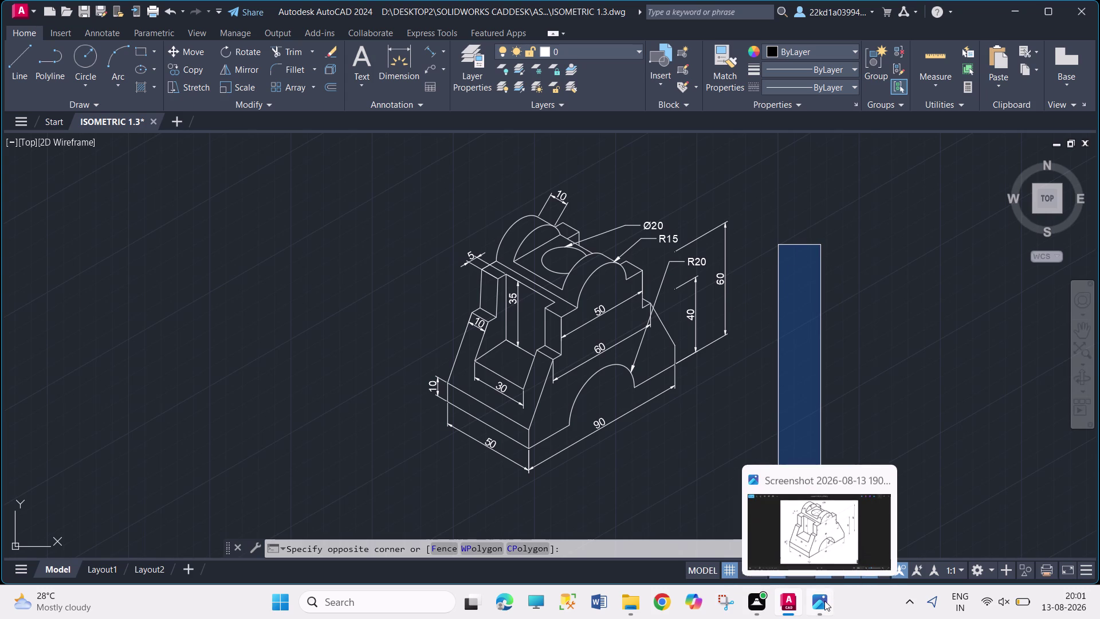
click(831, 522)
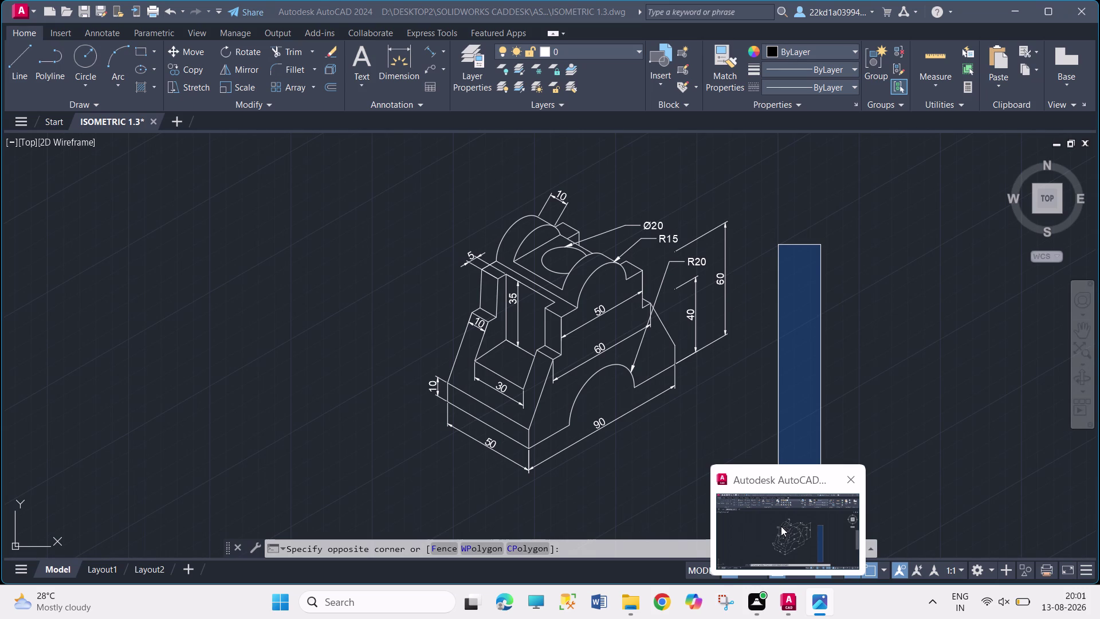
click(777, 533)
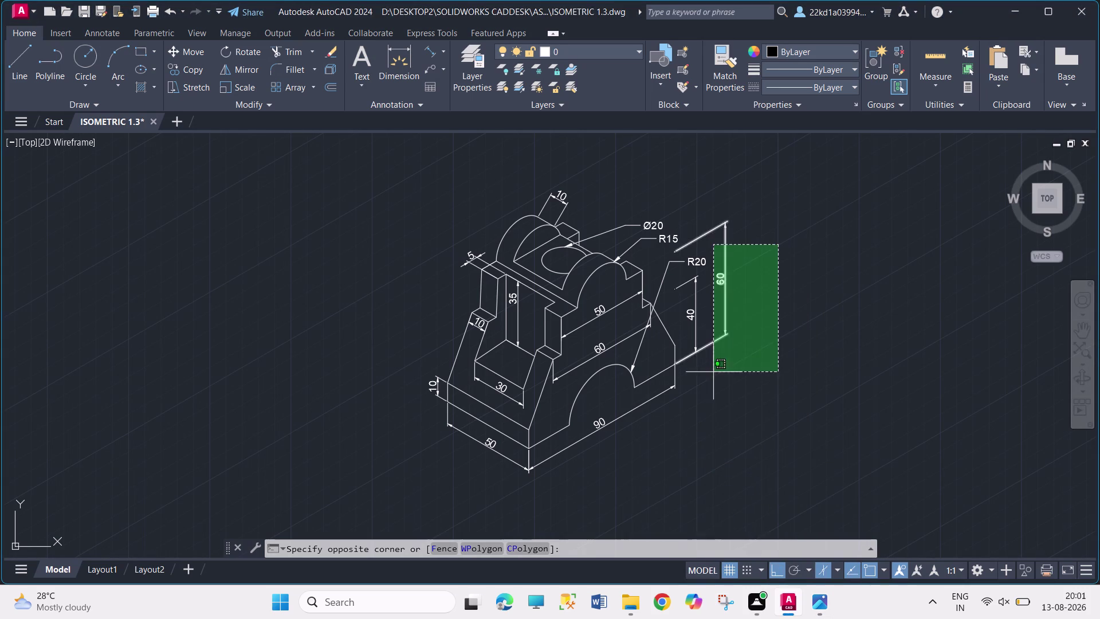
click(867, 390)
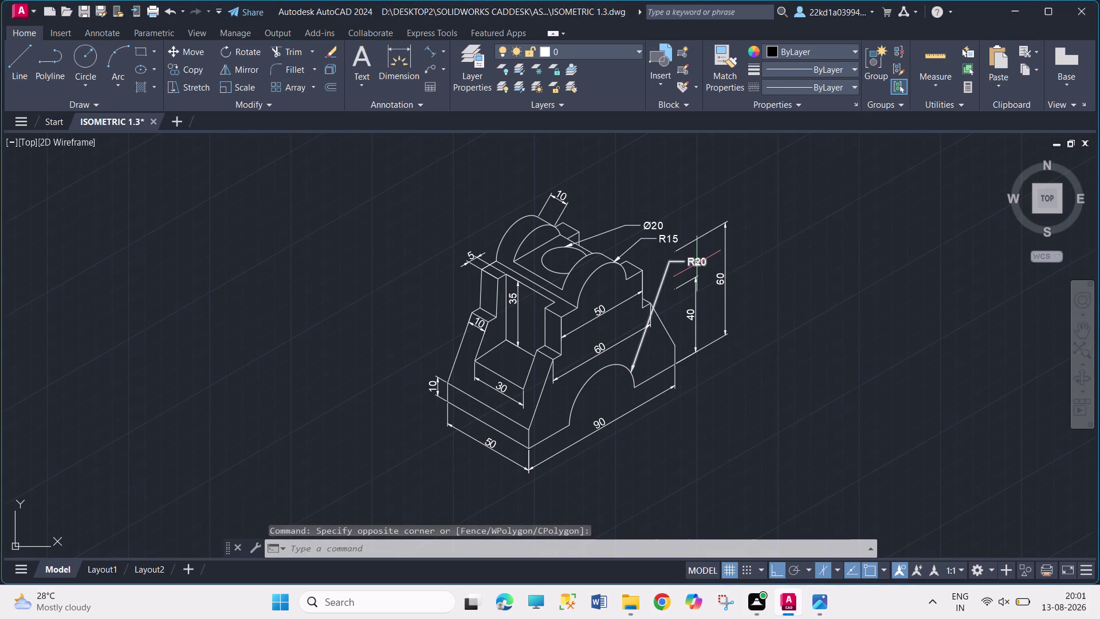
click(696, 264)
click(671, 263)
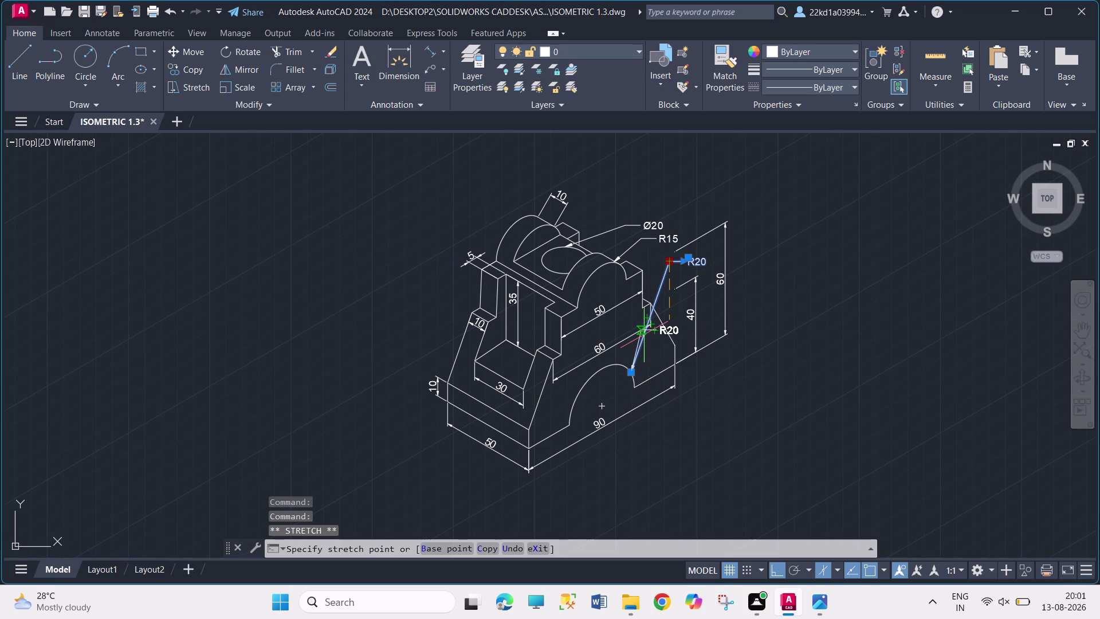
key(Escape)
key(Escape)
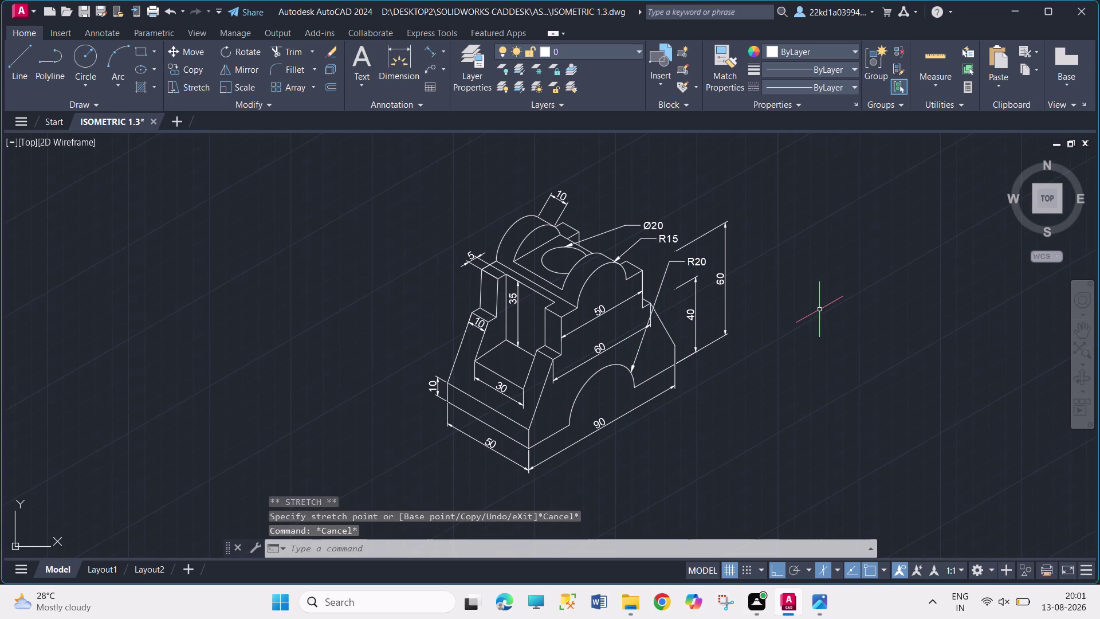
click(775, 166)
click(890, 364)
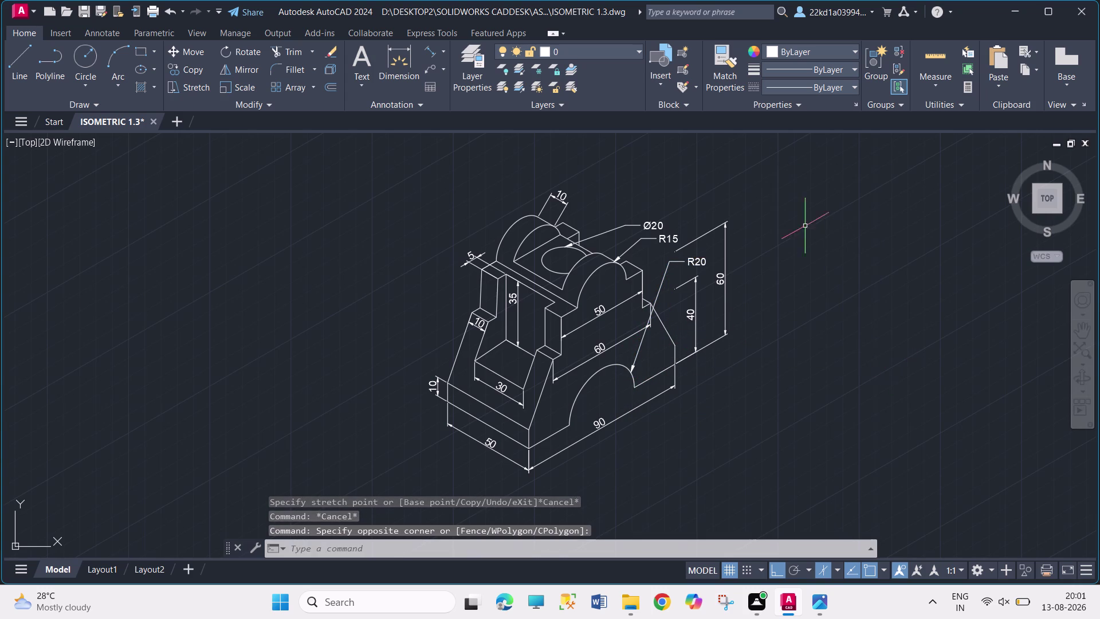
click(781, 181)
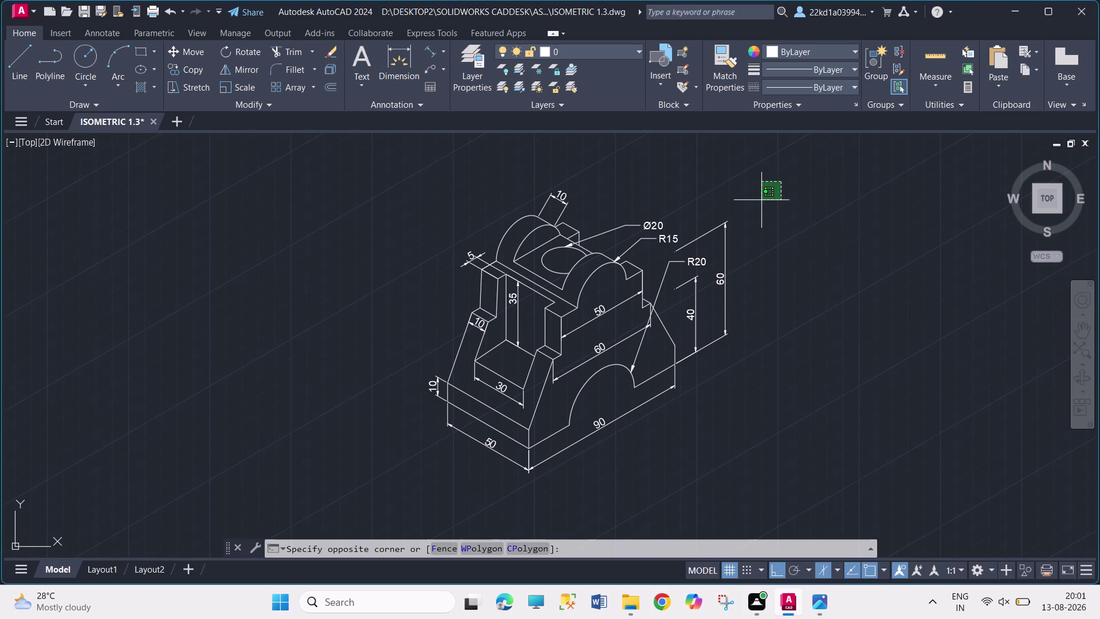
After a few empty-space picks that select nothing, save ISOMETRIC 1.3.dwg.
click(795, 196)
click(797, 199)
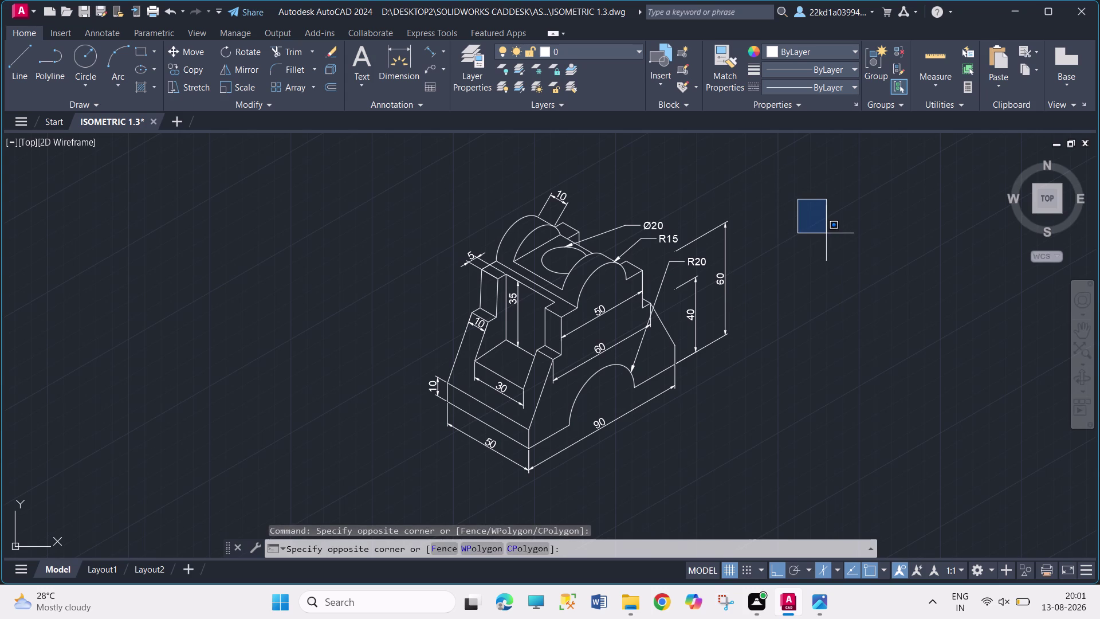
click(817, 215)
drag(808, 184, 810, 187)
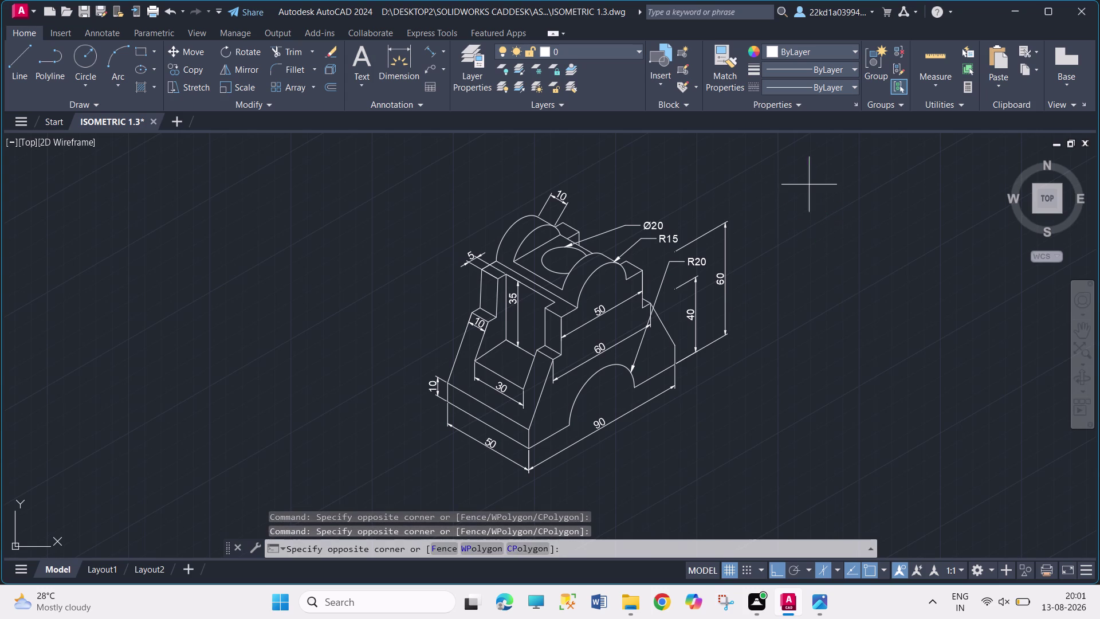
drag(810, 188, 812, 190)
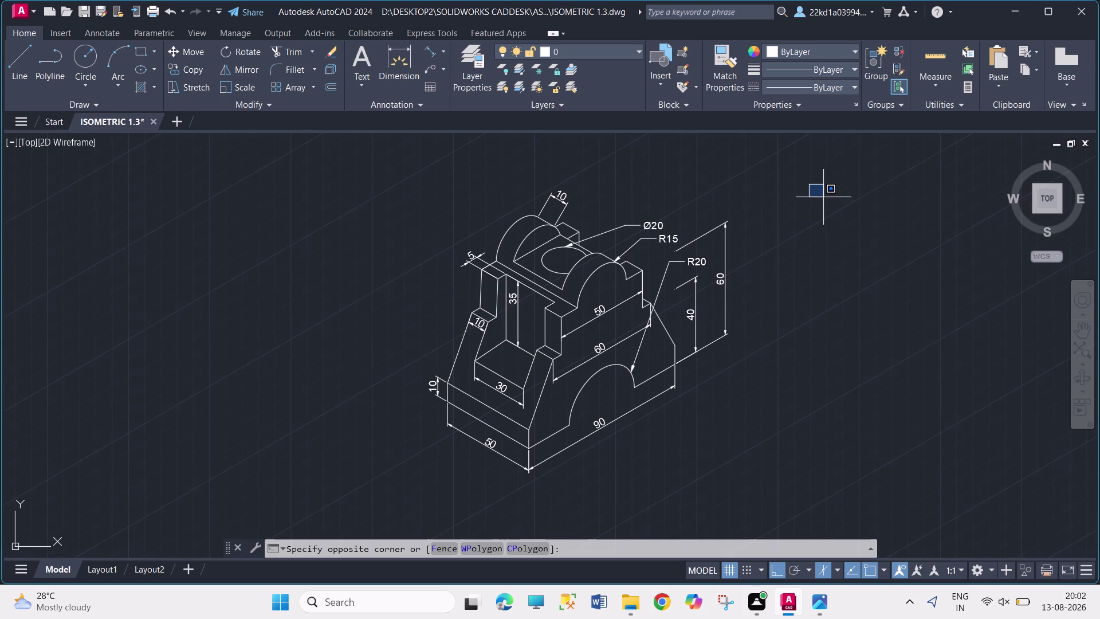
click(872, 370)
click(814, 208)
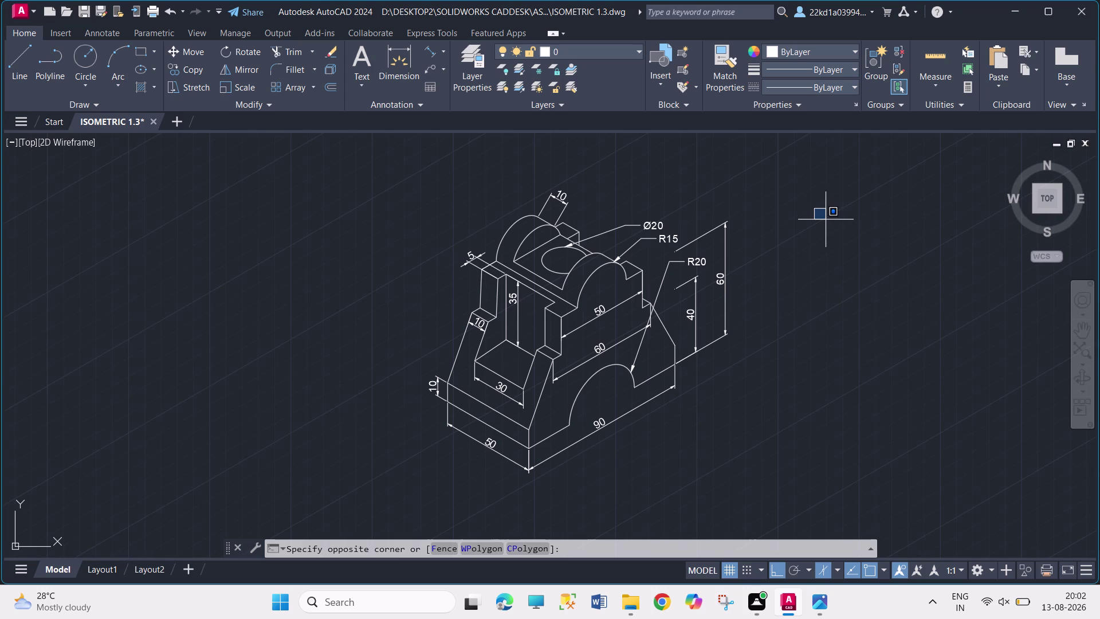
click(858, 303)
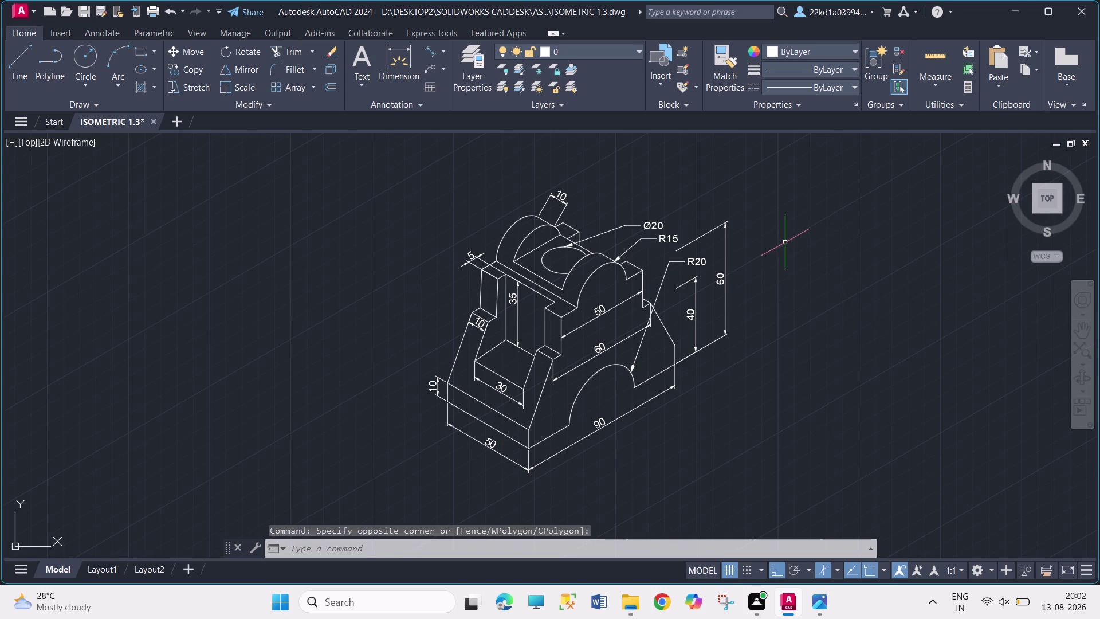
click(783, 240)
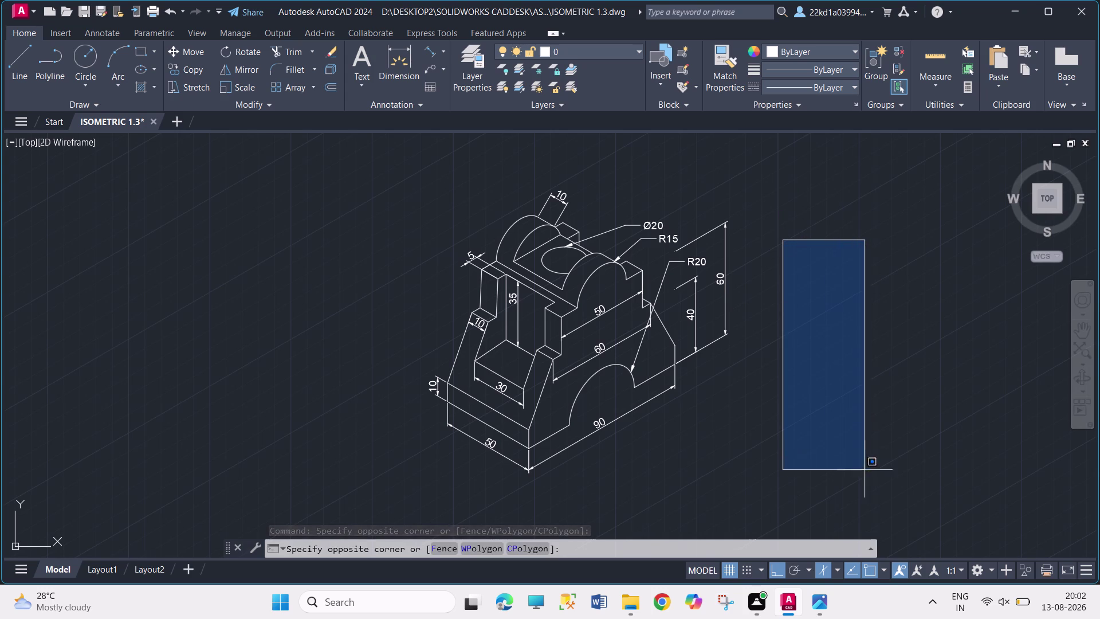
click(864, 442)
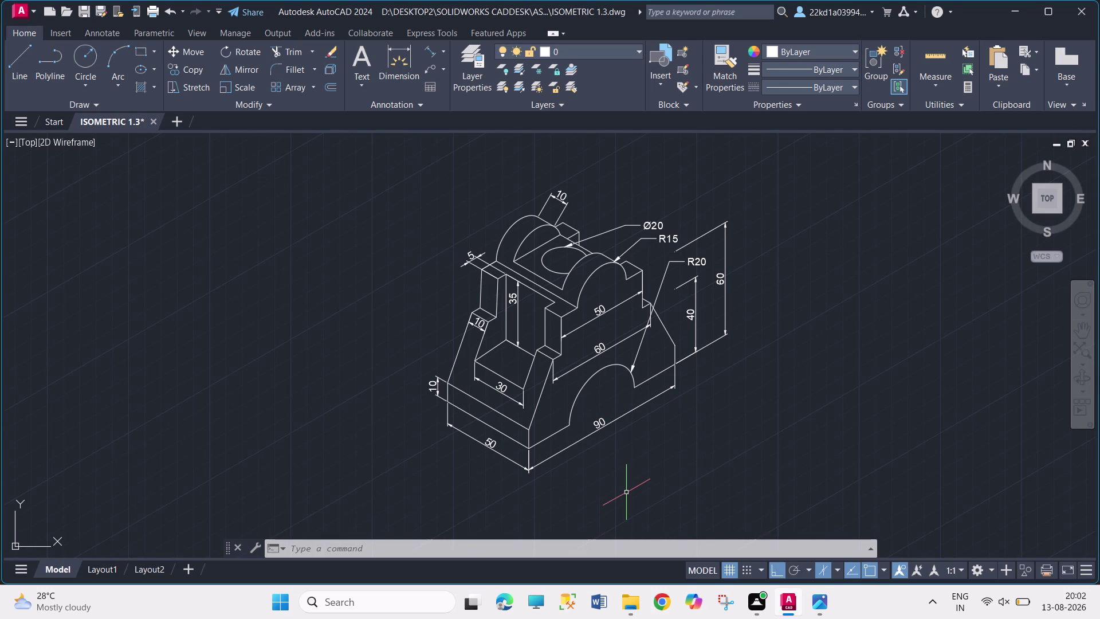
key(ctrl+s)
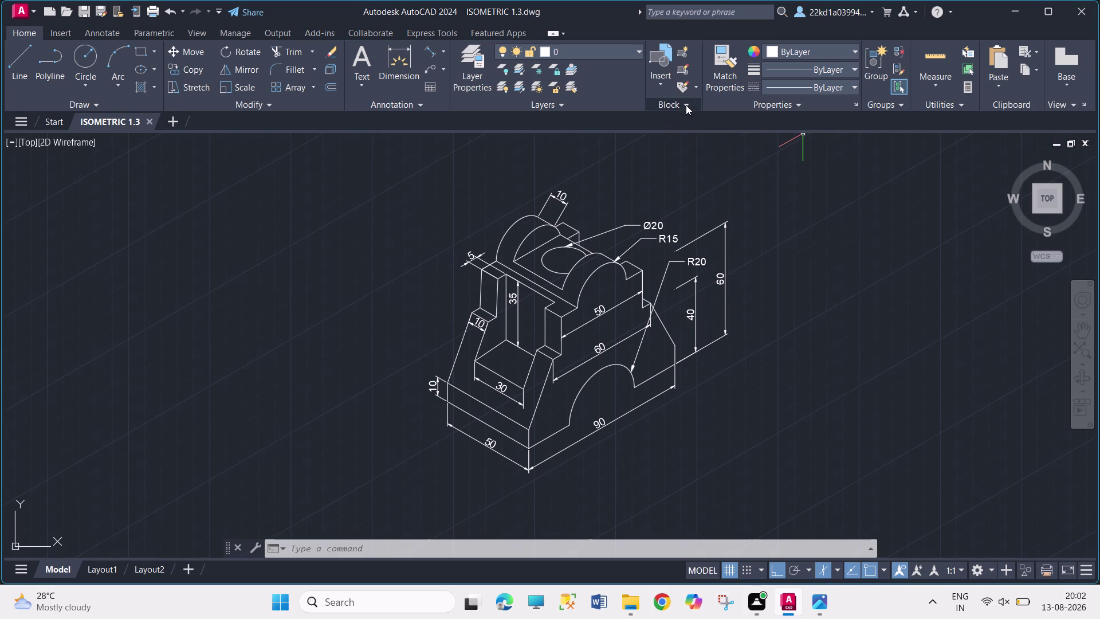
Pick empty canvas spots, then bring up the reference bracket screenshot in Windows Photos.
click(787, 159)
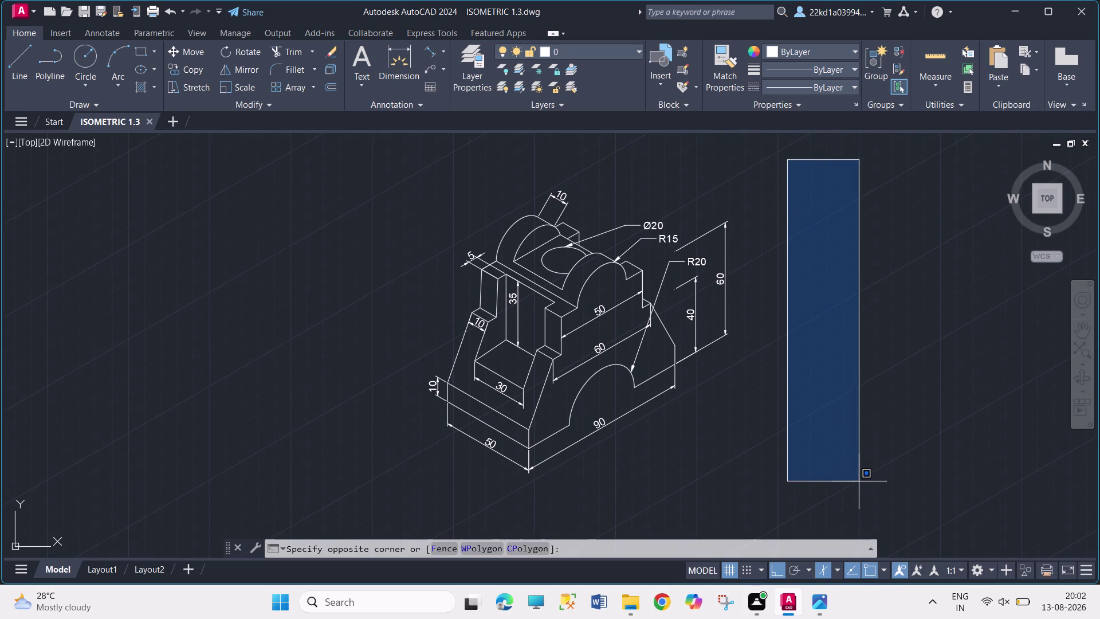
click(859, 484)
click(775, 156)
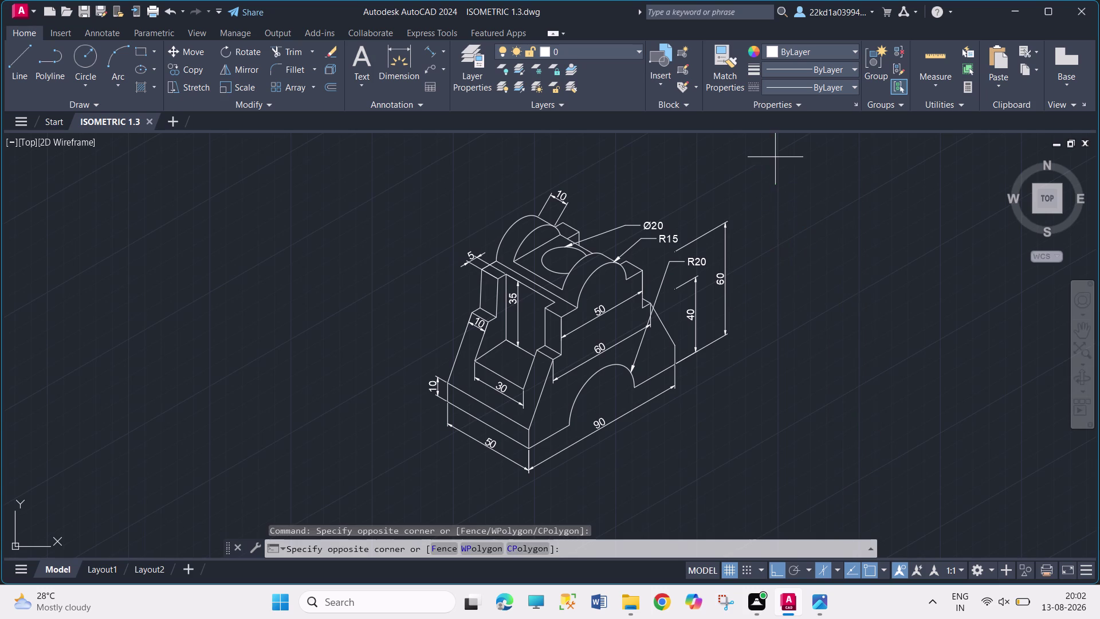
click(859, 479)
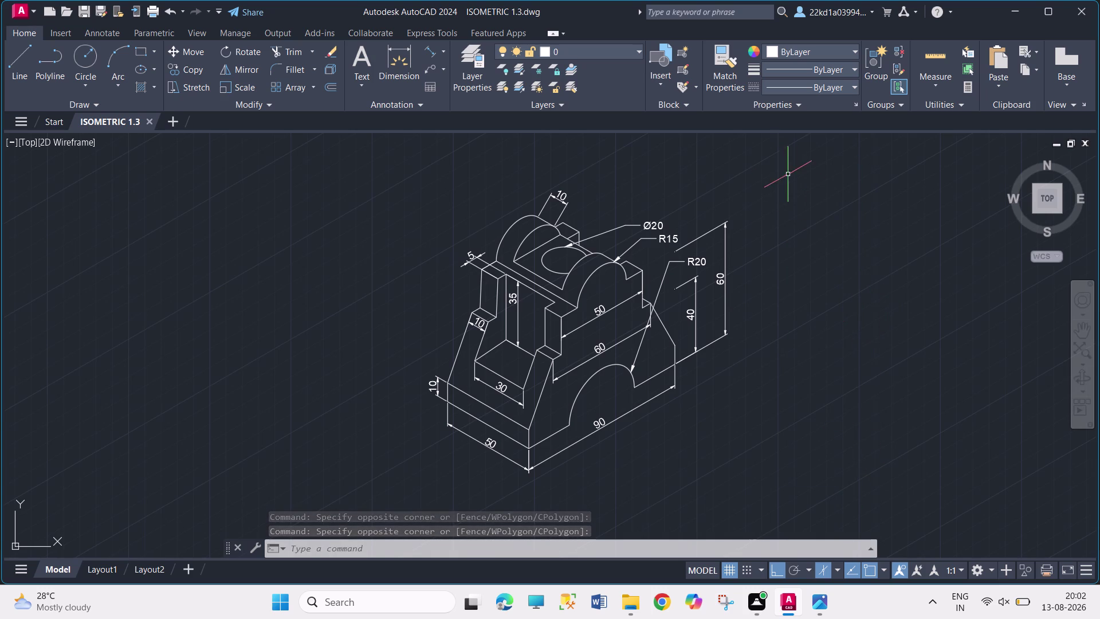
click(776, 142)
click(856, 425)
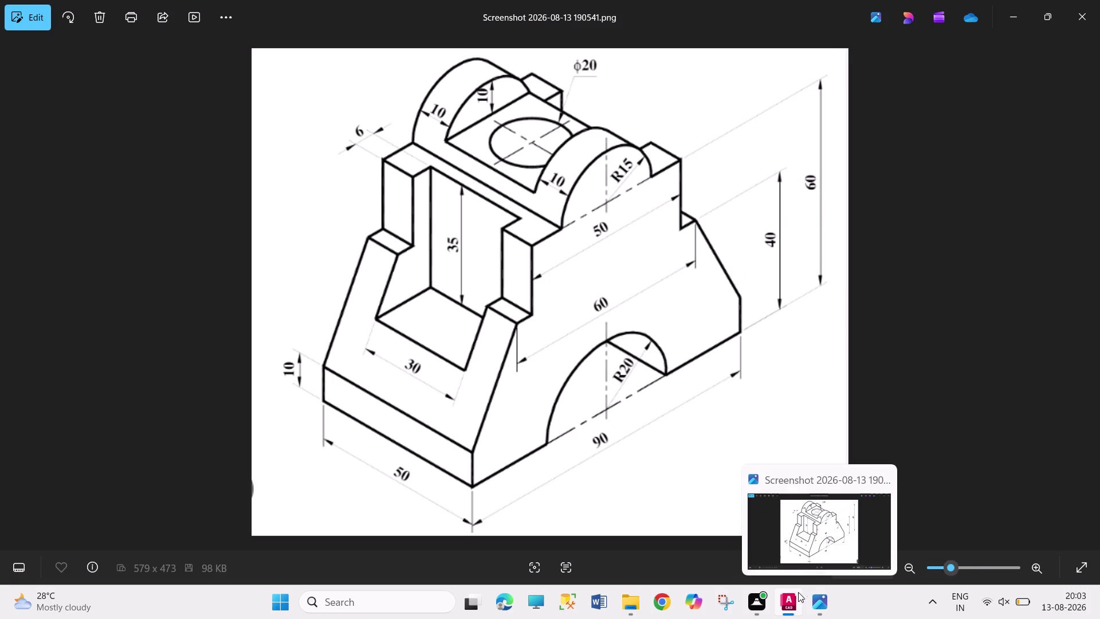
click(783, 169)
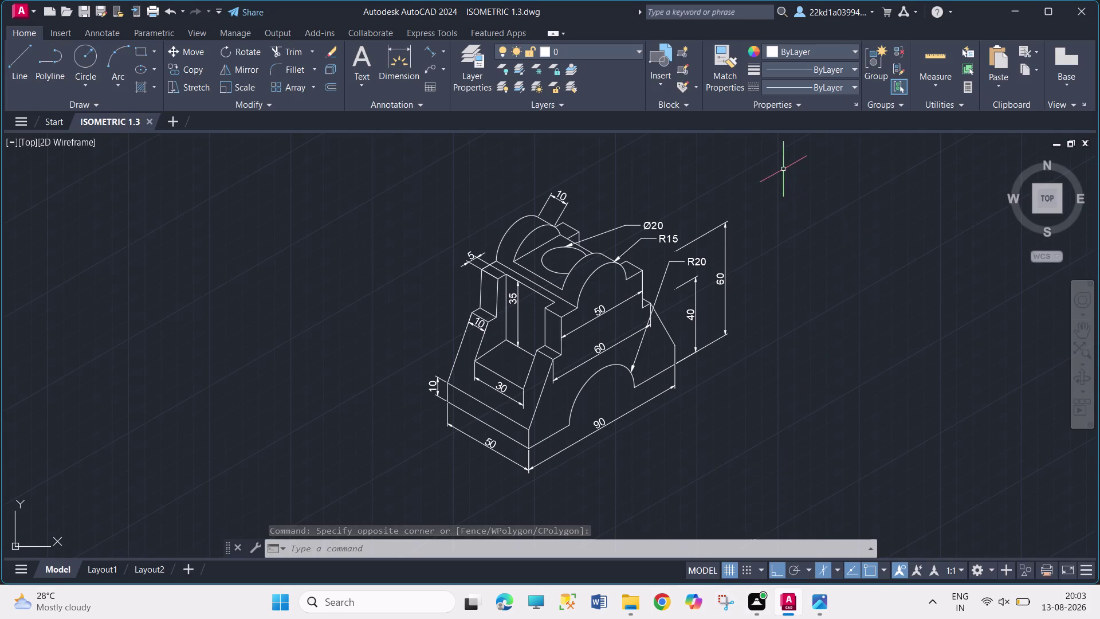
click(869, 440)
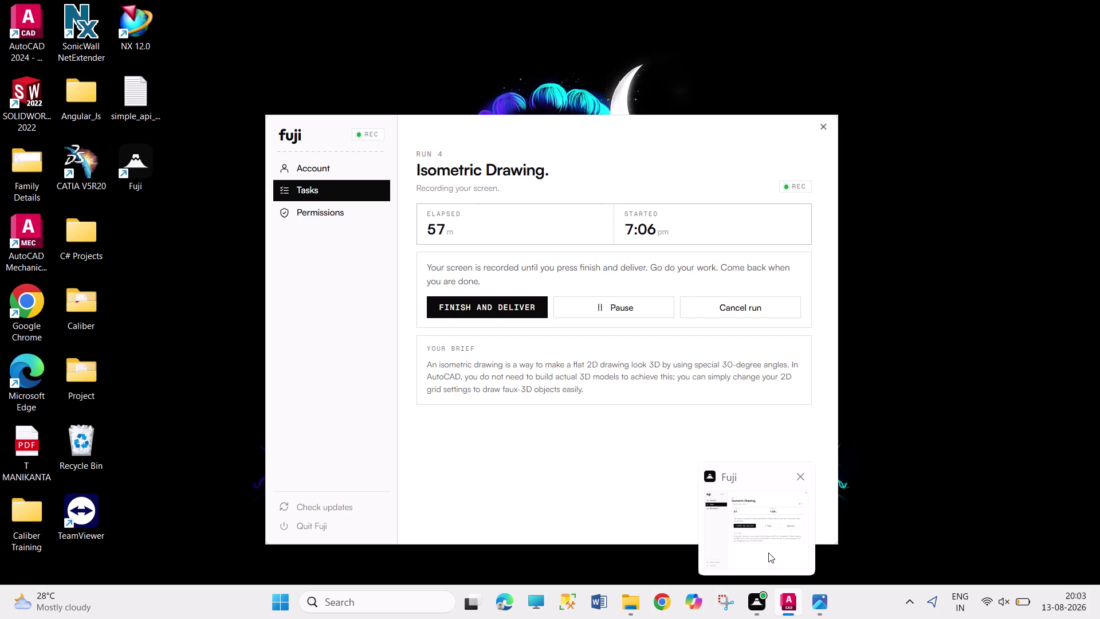
click(775, 154)
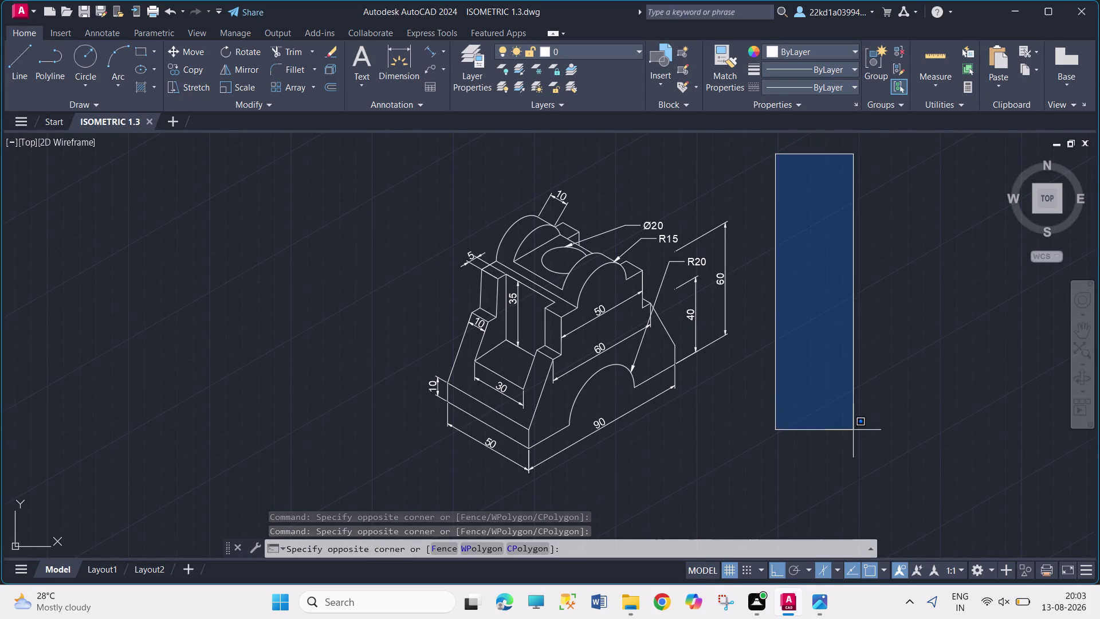
click(853, 433)
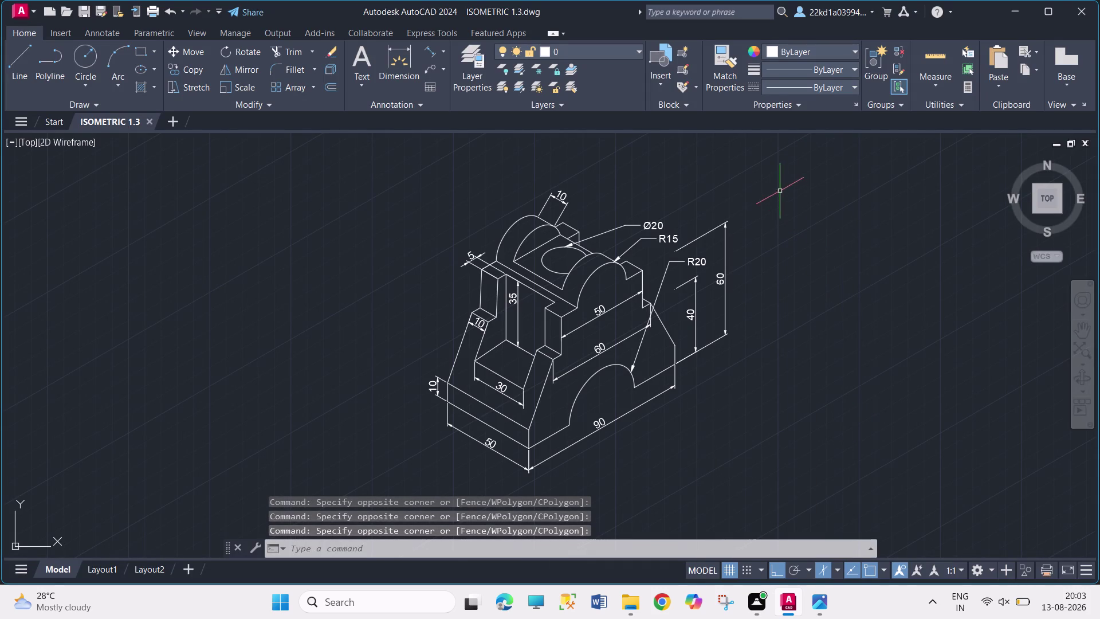
click(773, 172)
click(858, 384)
click(772, 174)
click(851, 346)
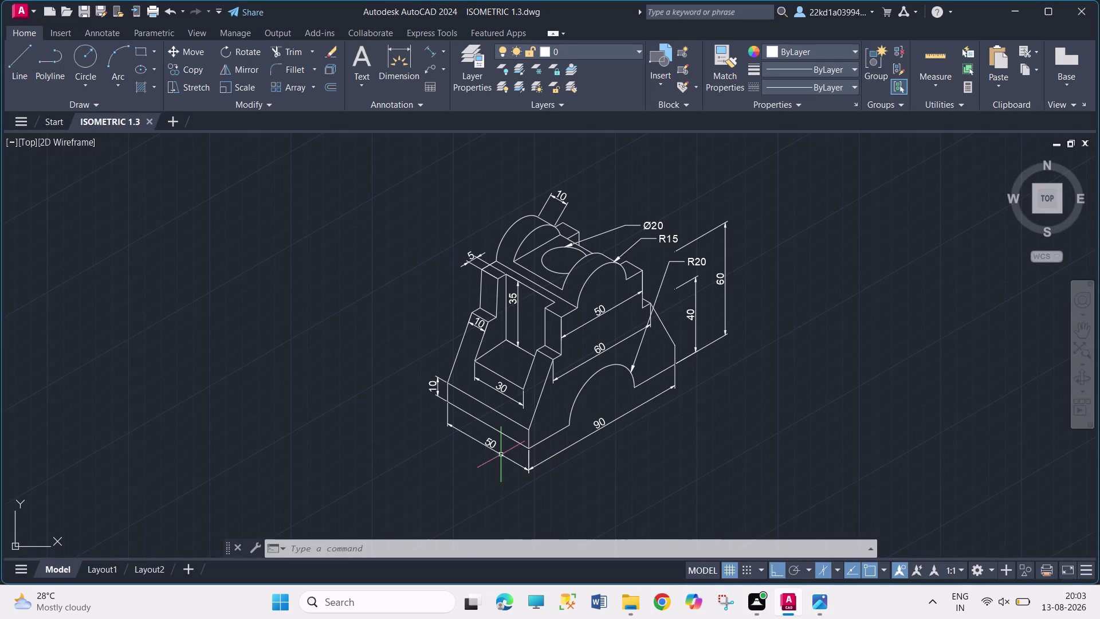
click(499, 391)
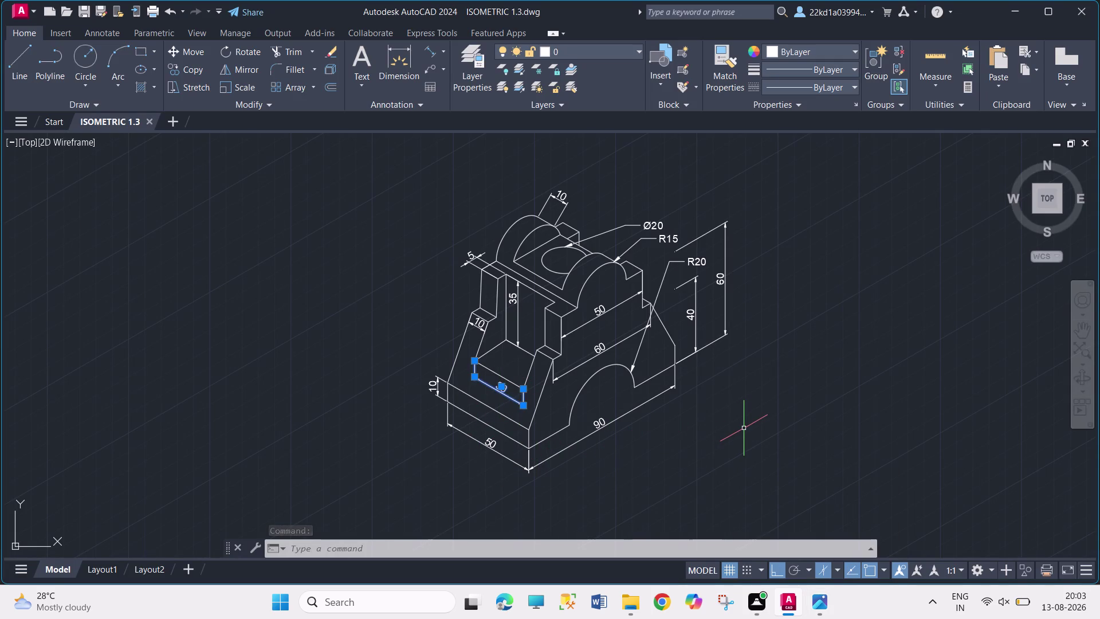
Deselect the highlighted bracket edge with Esc before viewing the reference picture.
key(Escape)
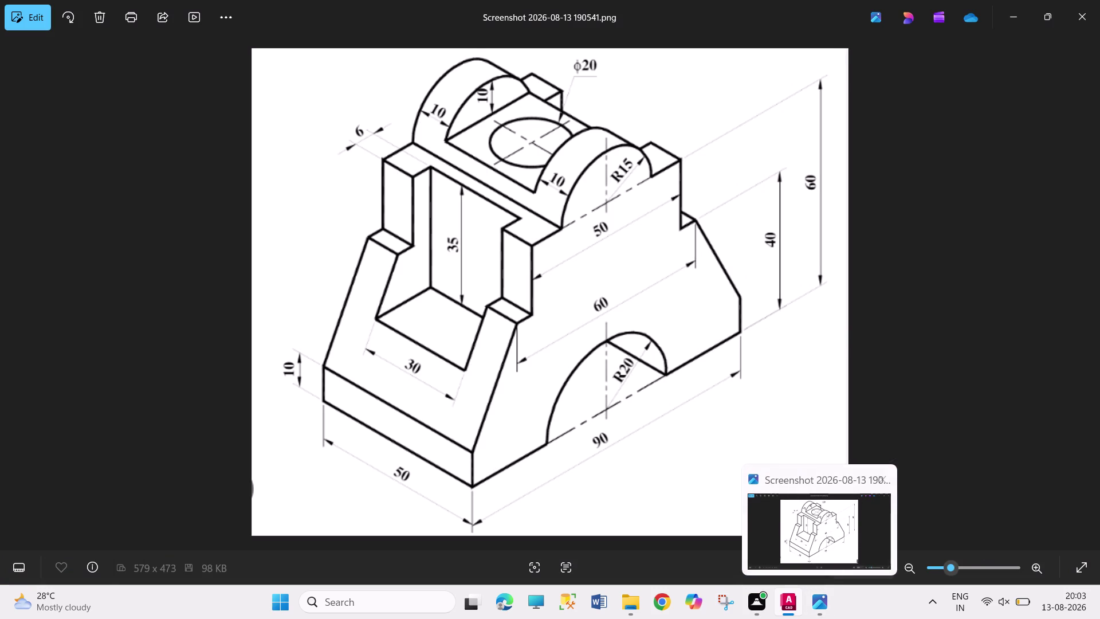
Back in AutoCAD, make a series of picks around the bracket's upper area.
click(805, 198)
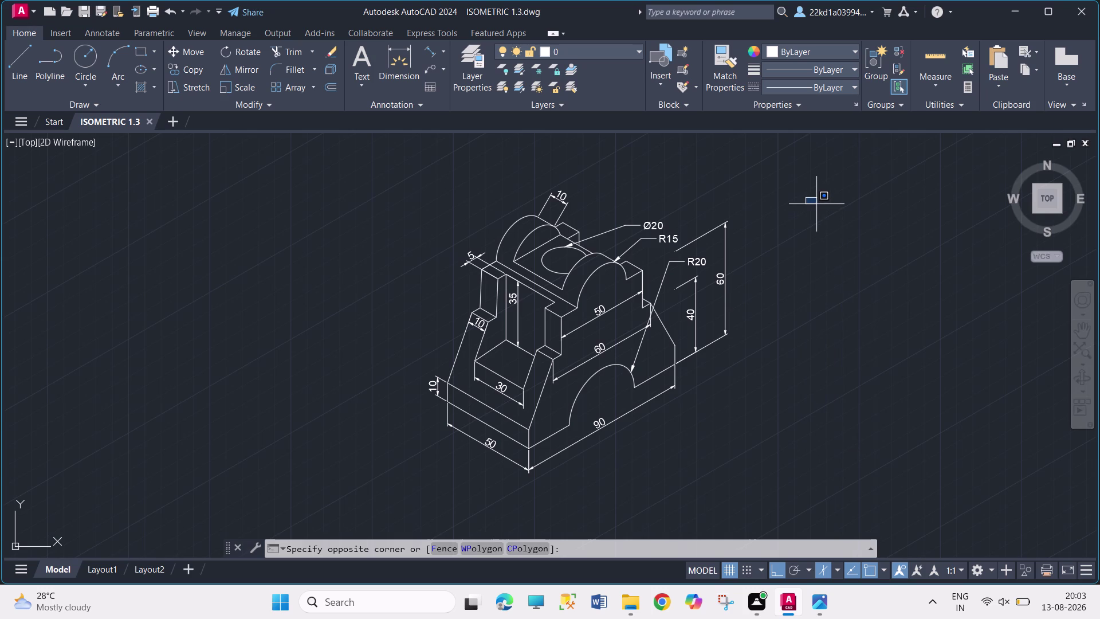
click(828, 248)
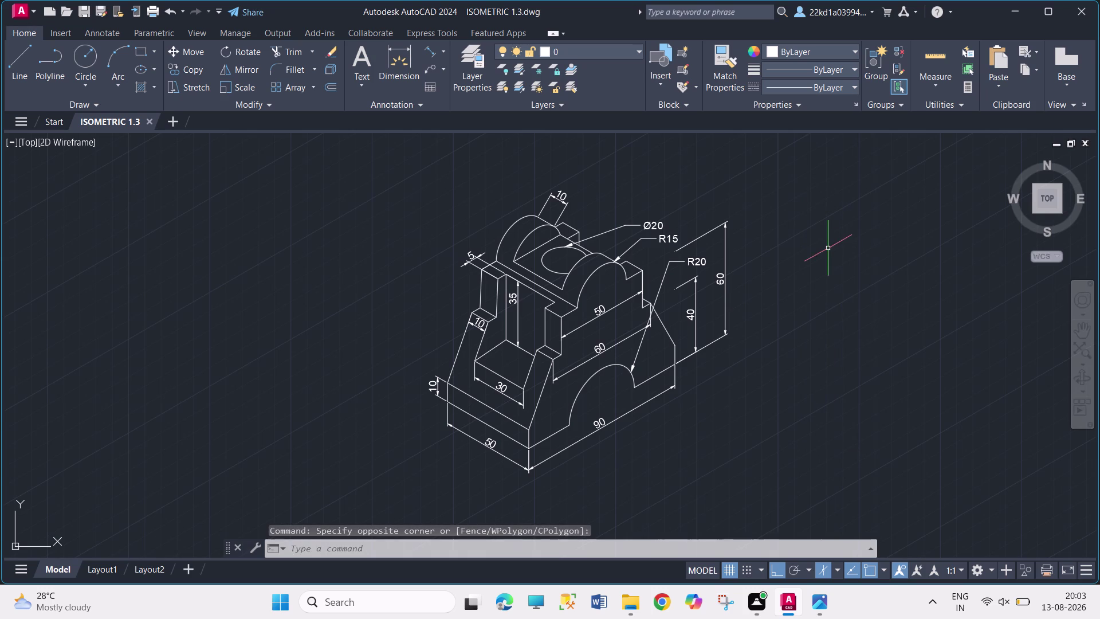
click(793, 196)
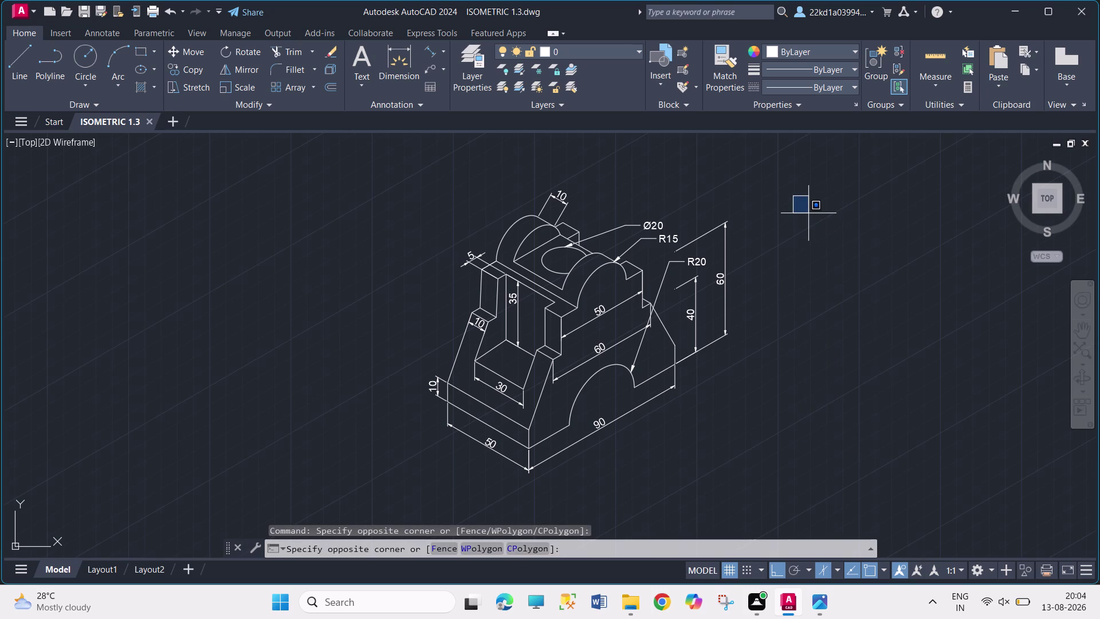
click(808, 213)
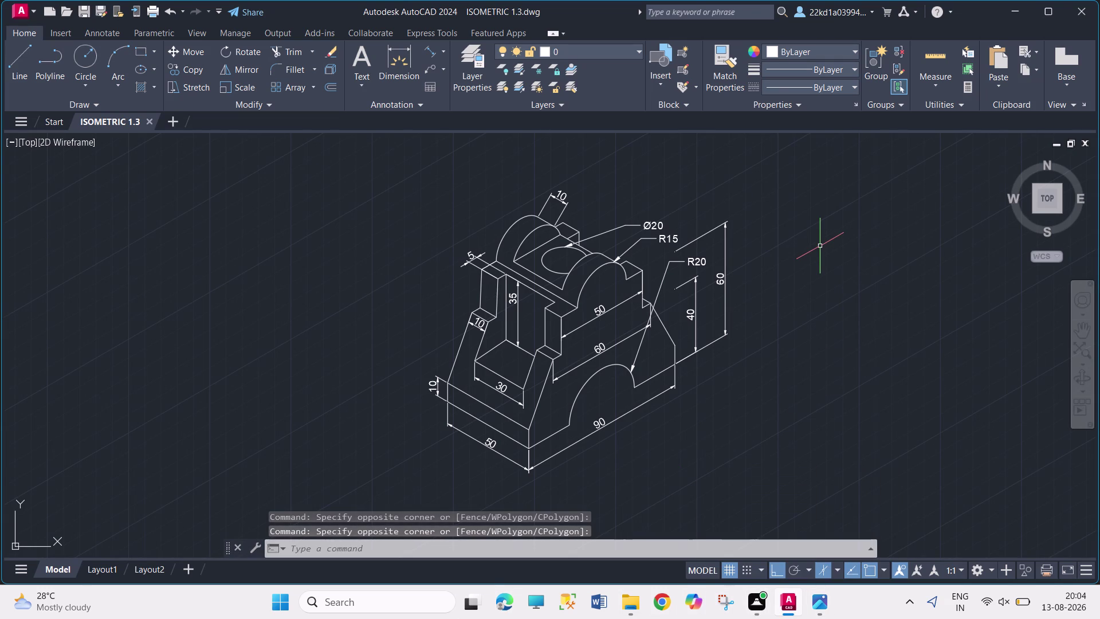
click(807, 210)
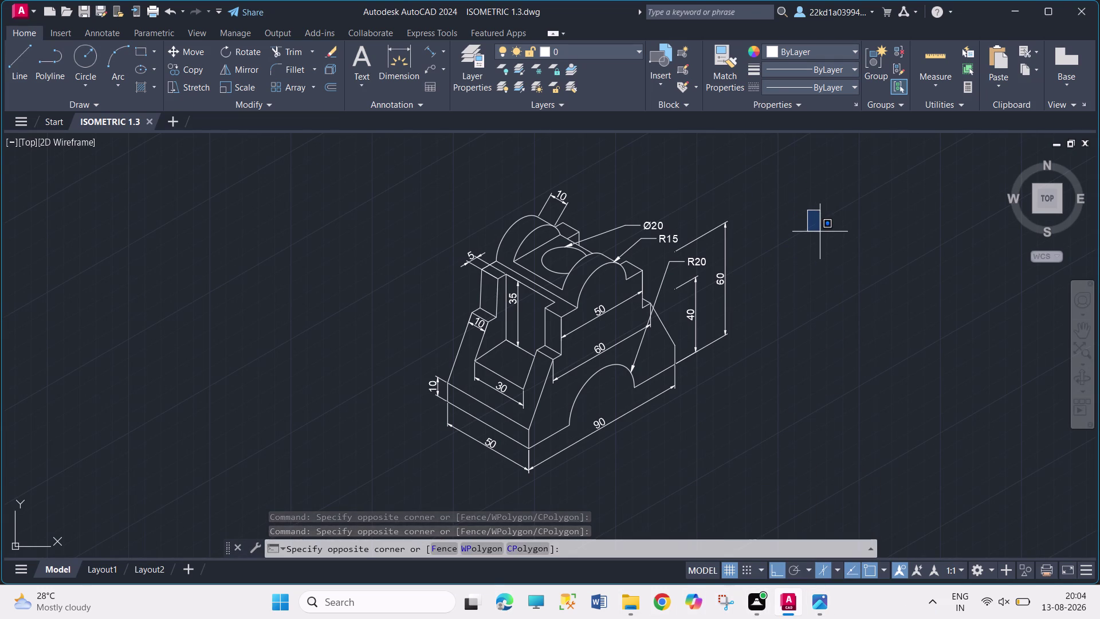
click(822, 221)
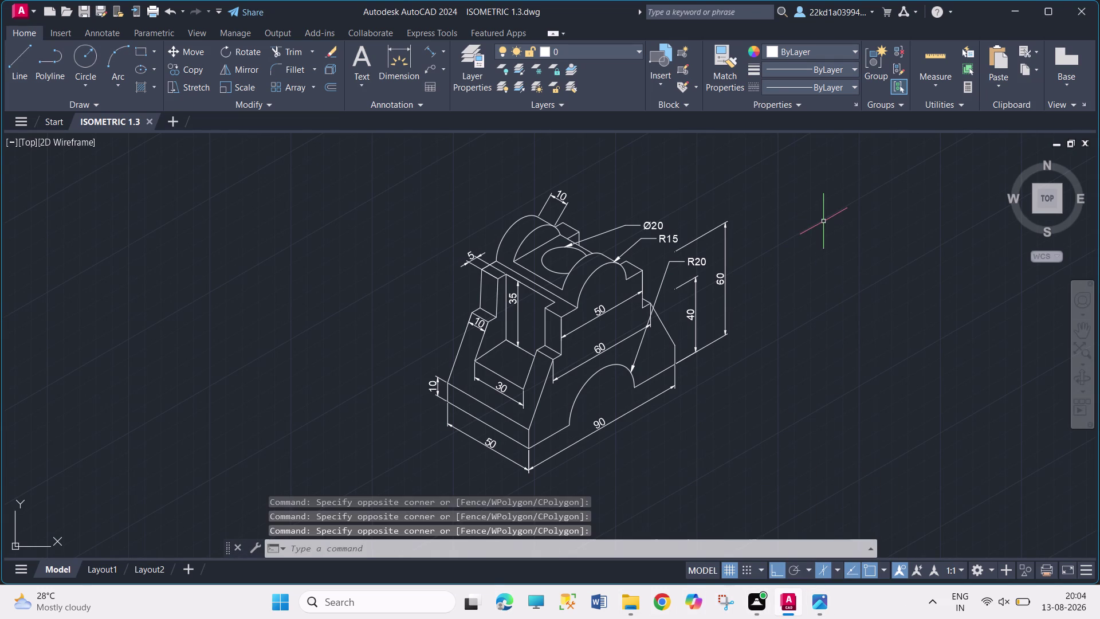
click(828, 255)
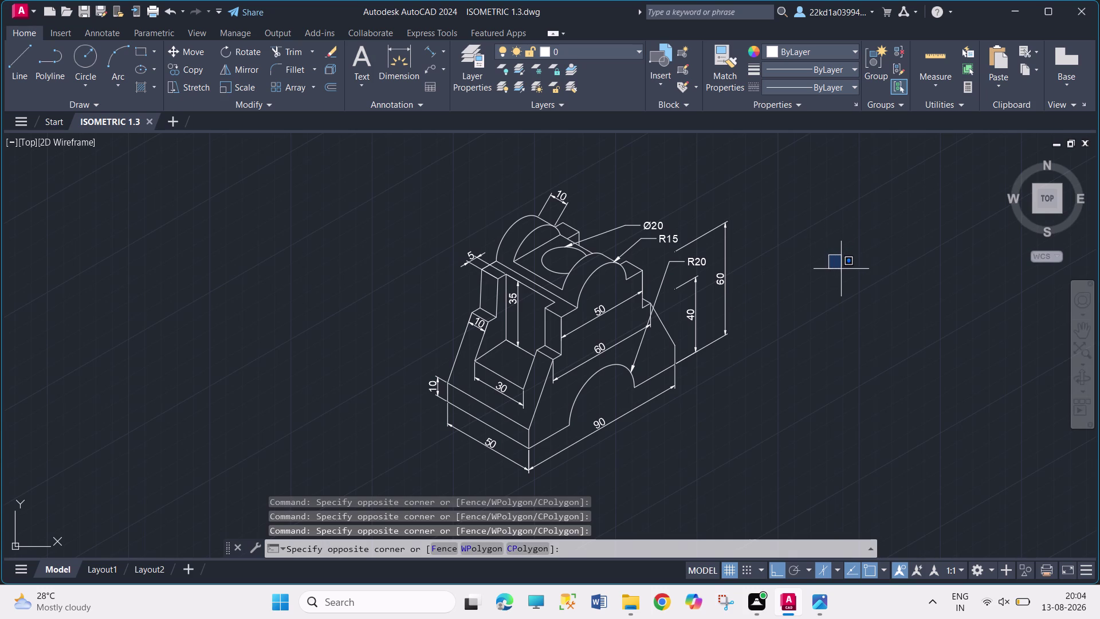
click(841, 267)
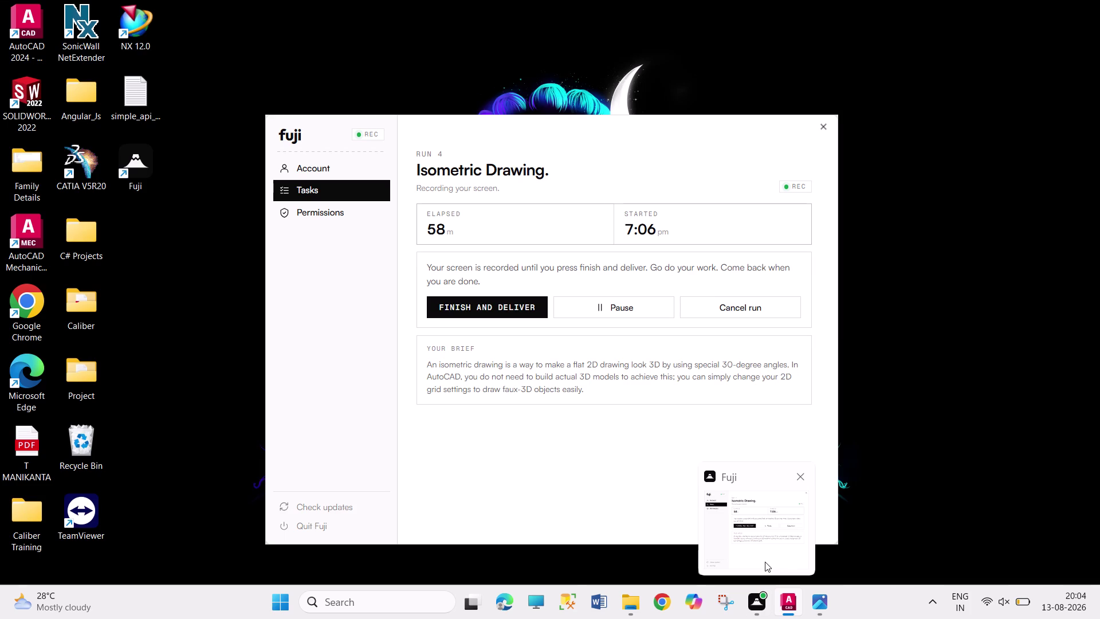
click(840, 250)
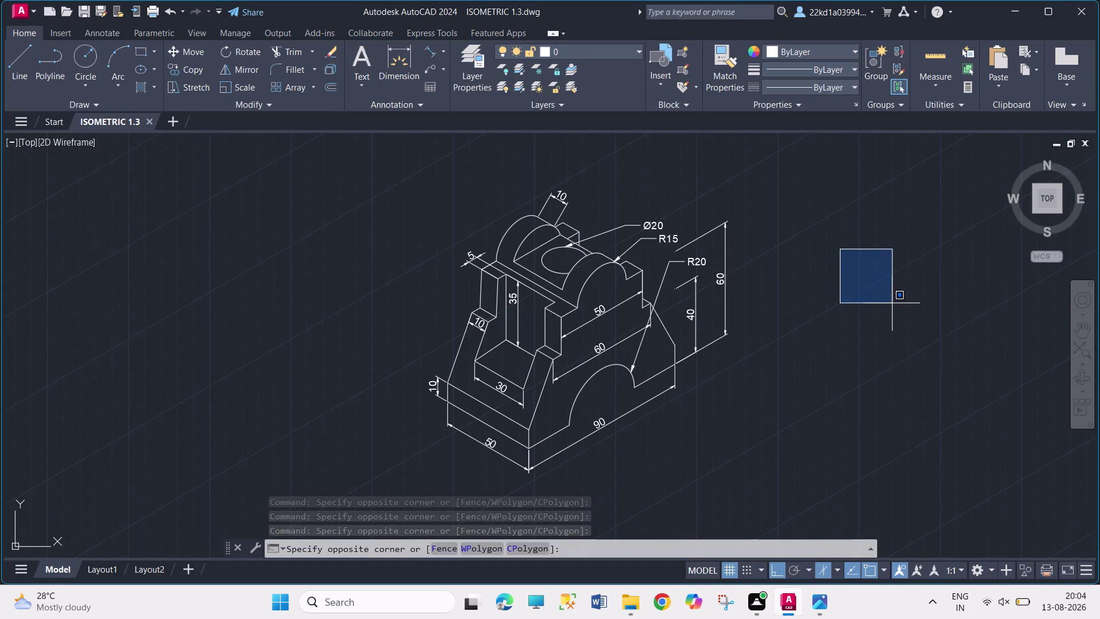
click(853, 265)
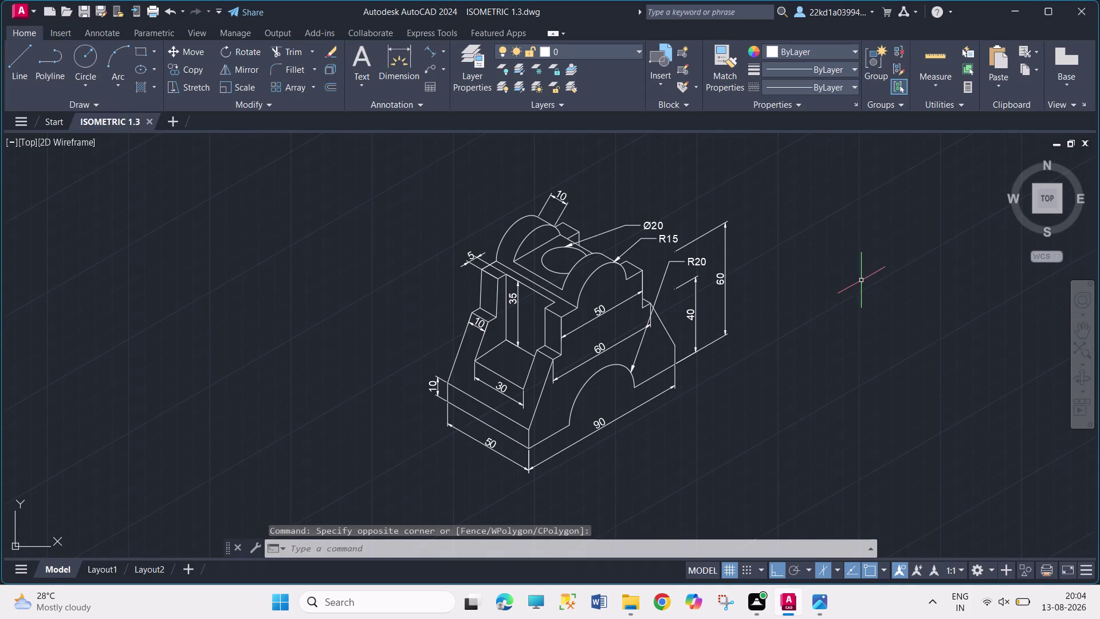
click(815, 256)
click(827, 273)
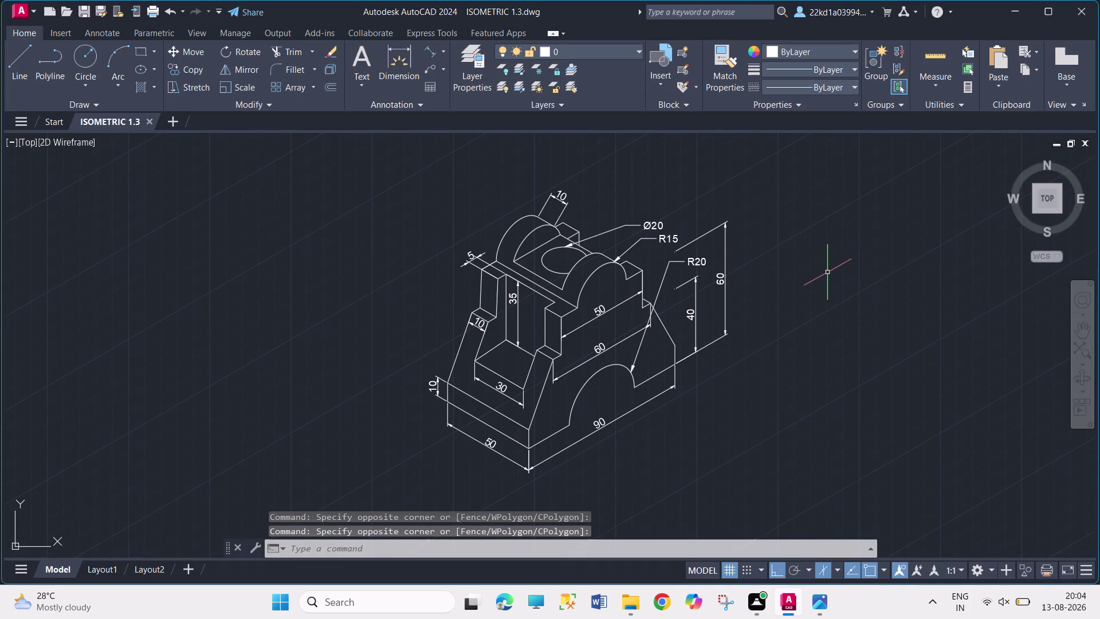
click(830, 258)
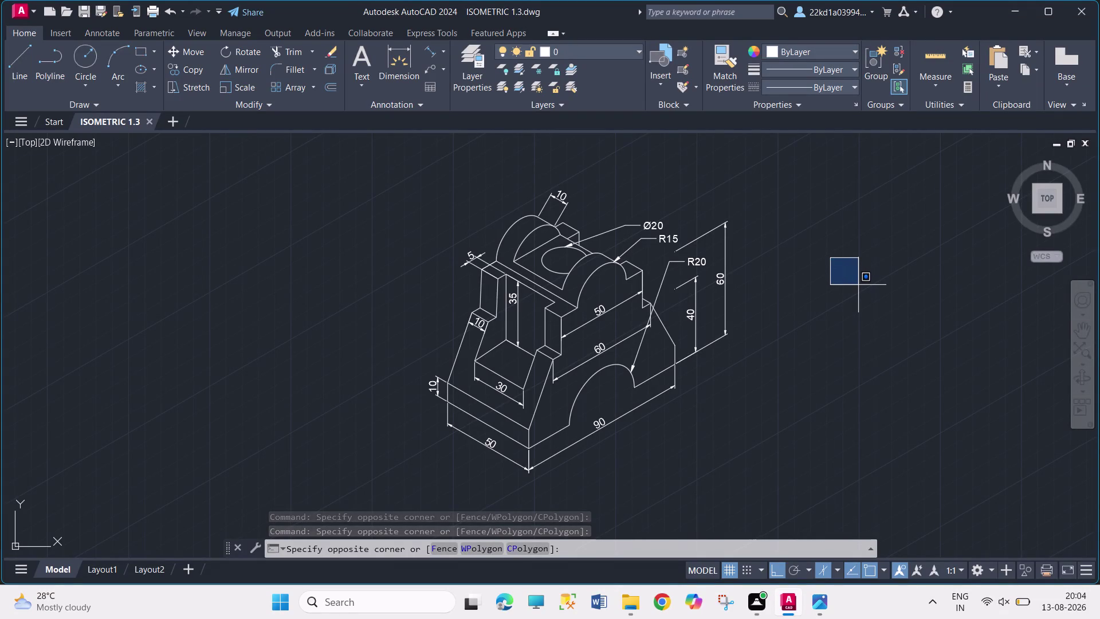
click(852, 281)
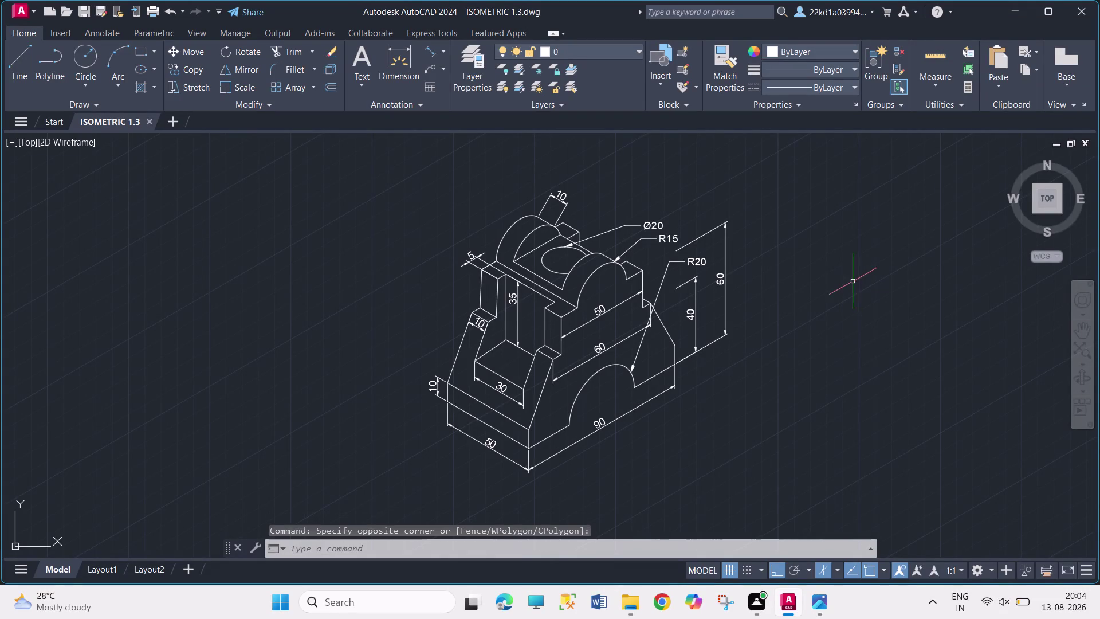
click(827, 230)
click(842, 247)
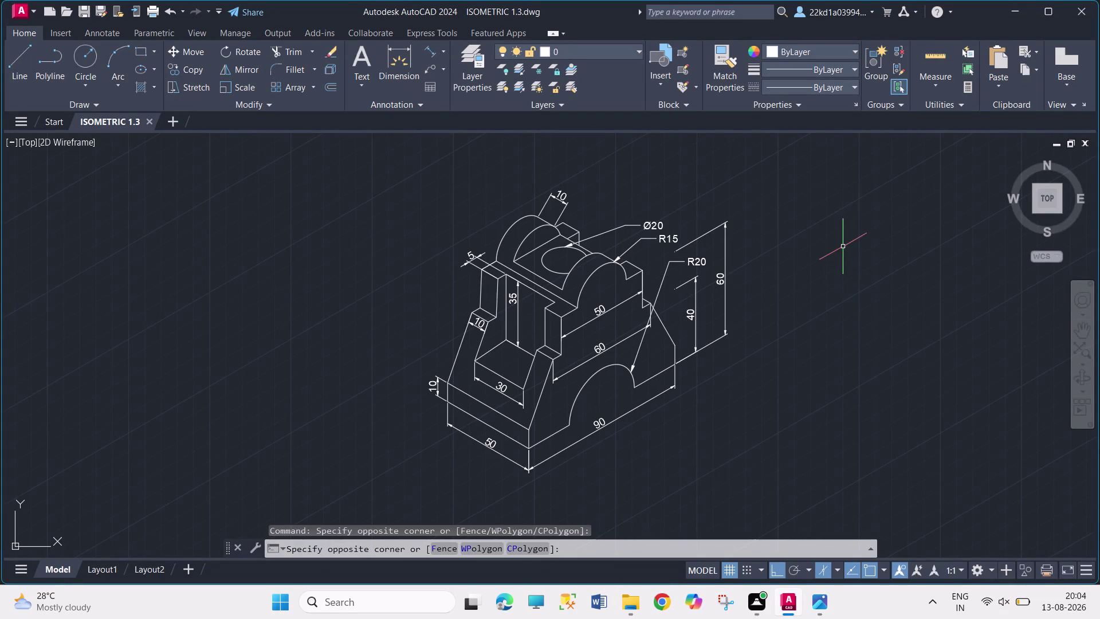
Make further picks near the bracket, then switch isometric drafting to orthographic.
click(818, 224)
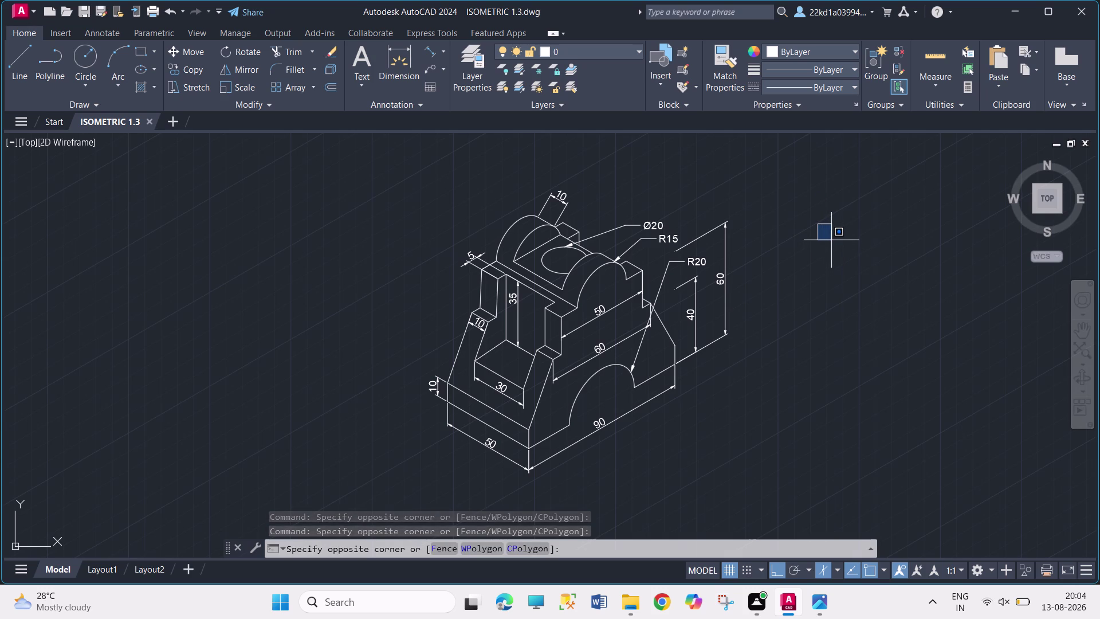
click(831, 240)
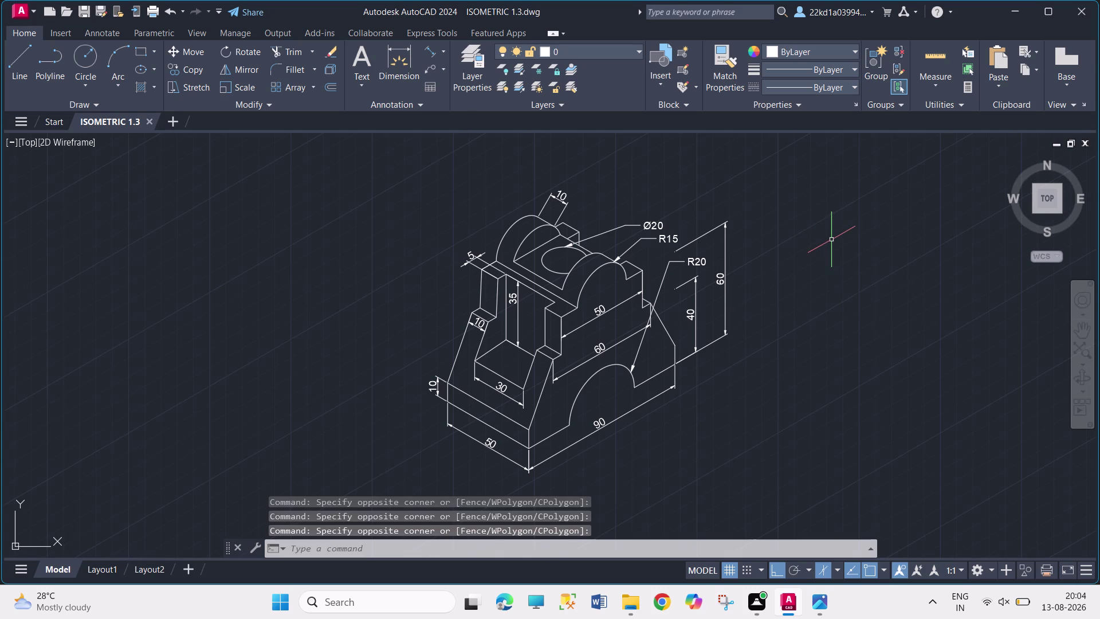
click(797, 232)
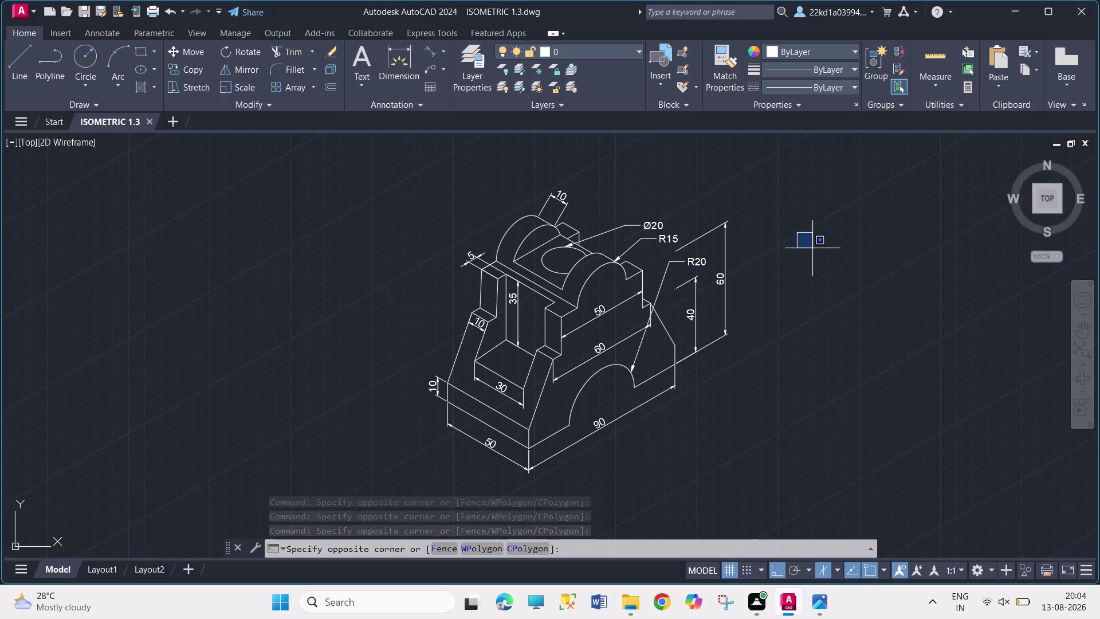
click(812, 248)
click(814, 243)
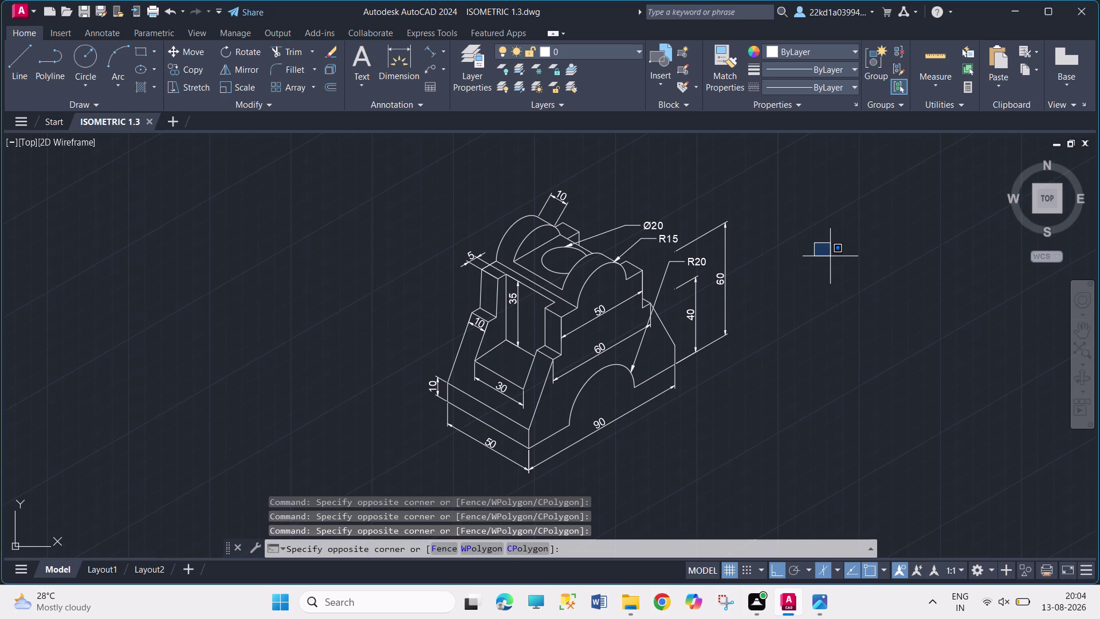
click(830, 256)
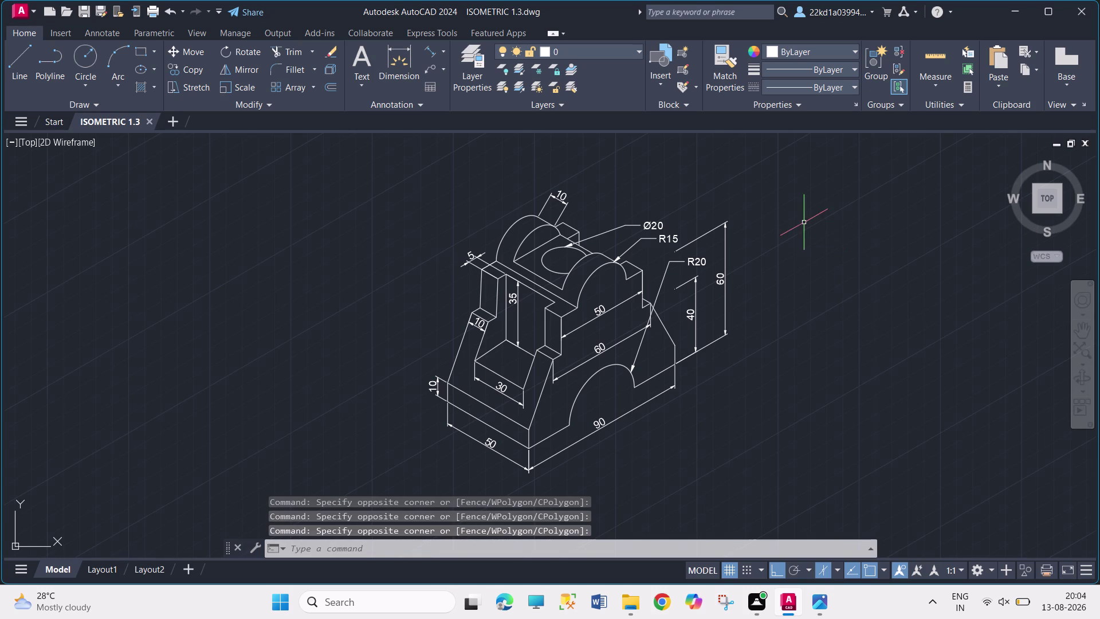
click(802, 217)
click(819, 231)
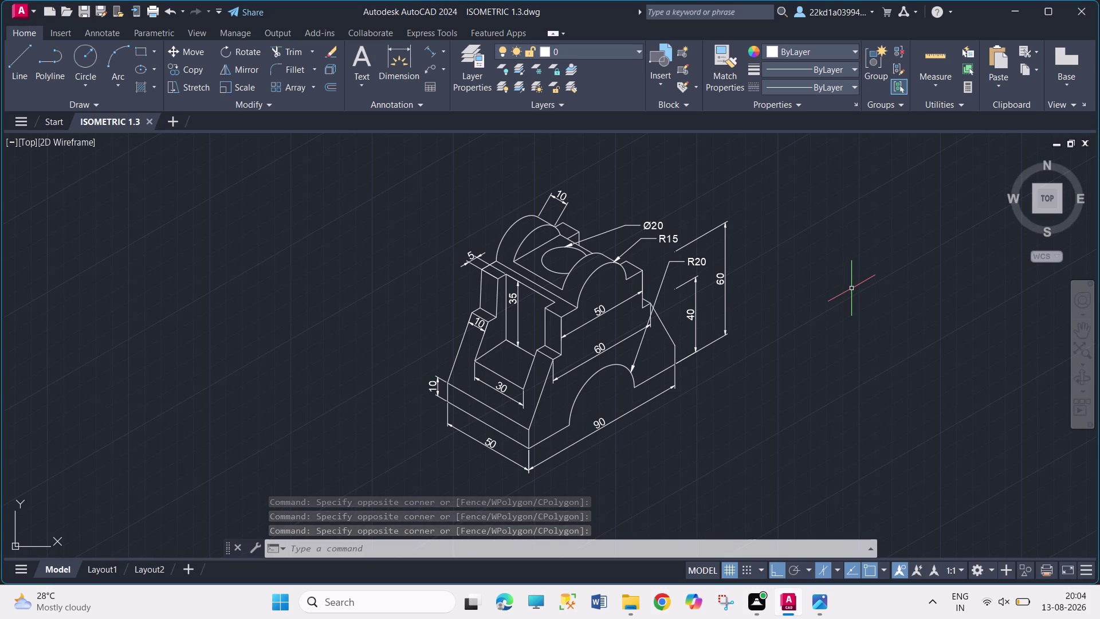
click(810, 230)
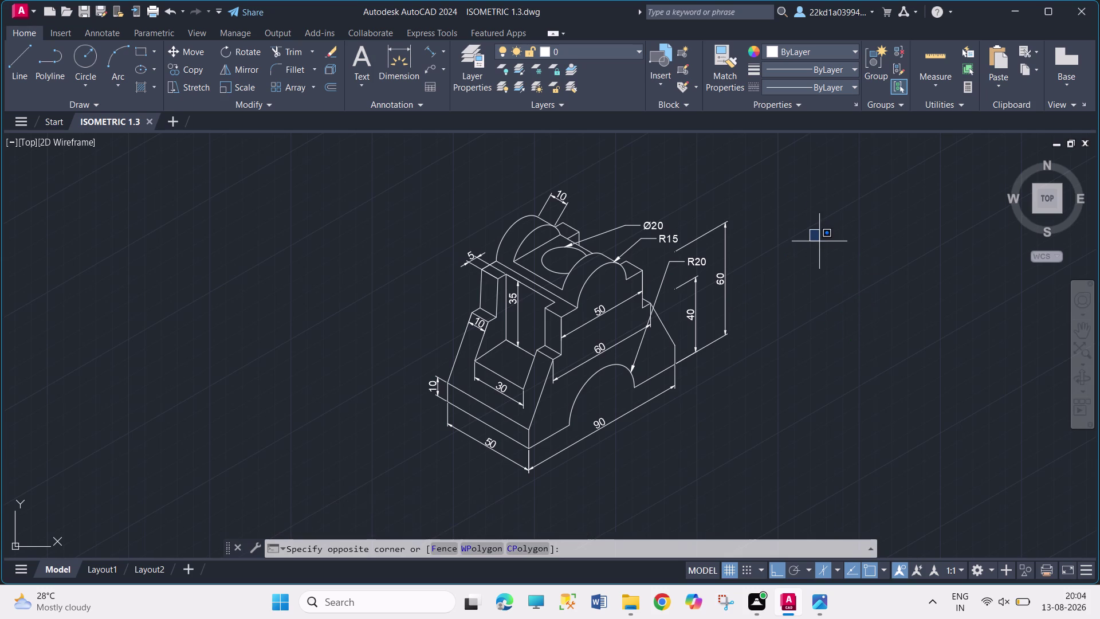
click(834, 257)
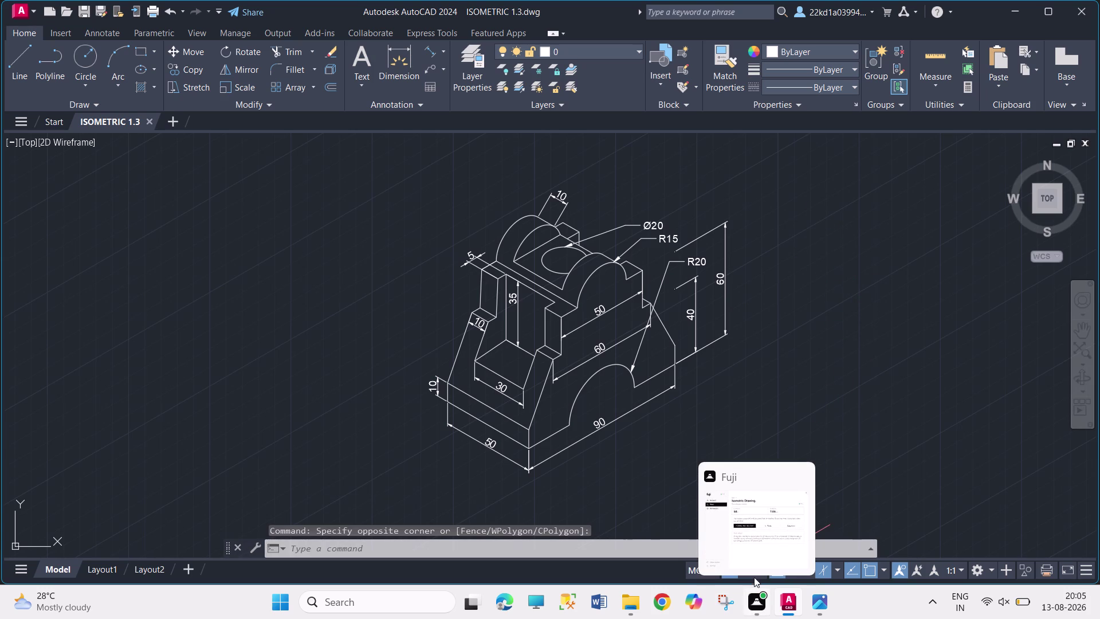
click(804, 206)
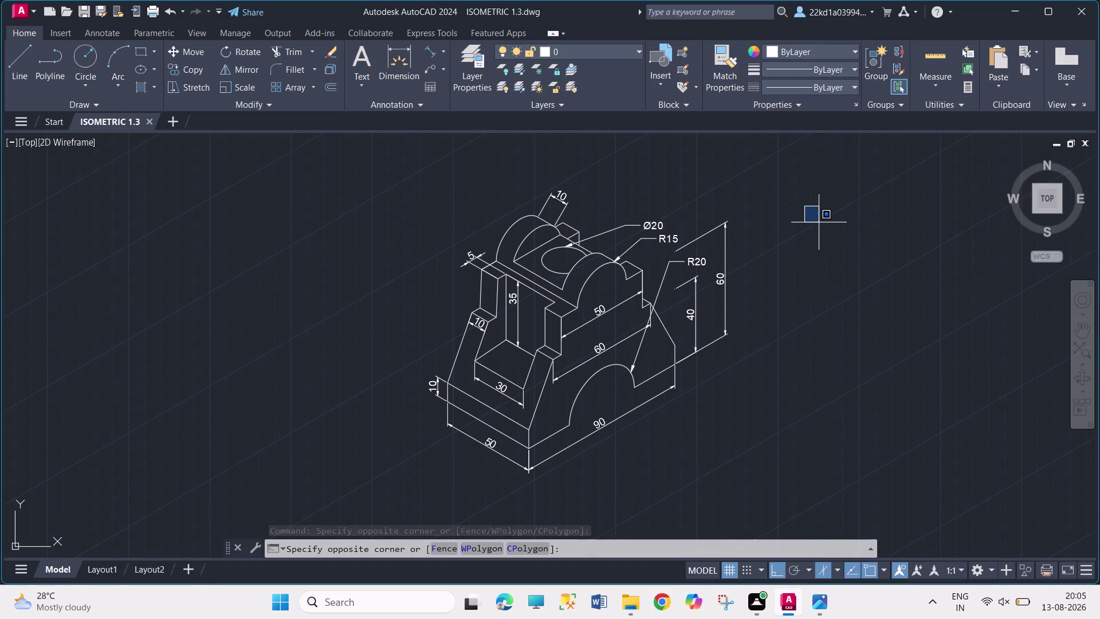
click(818, 223)
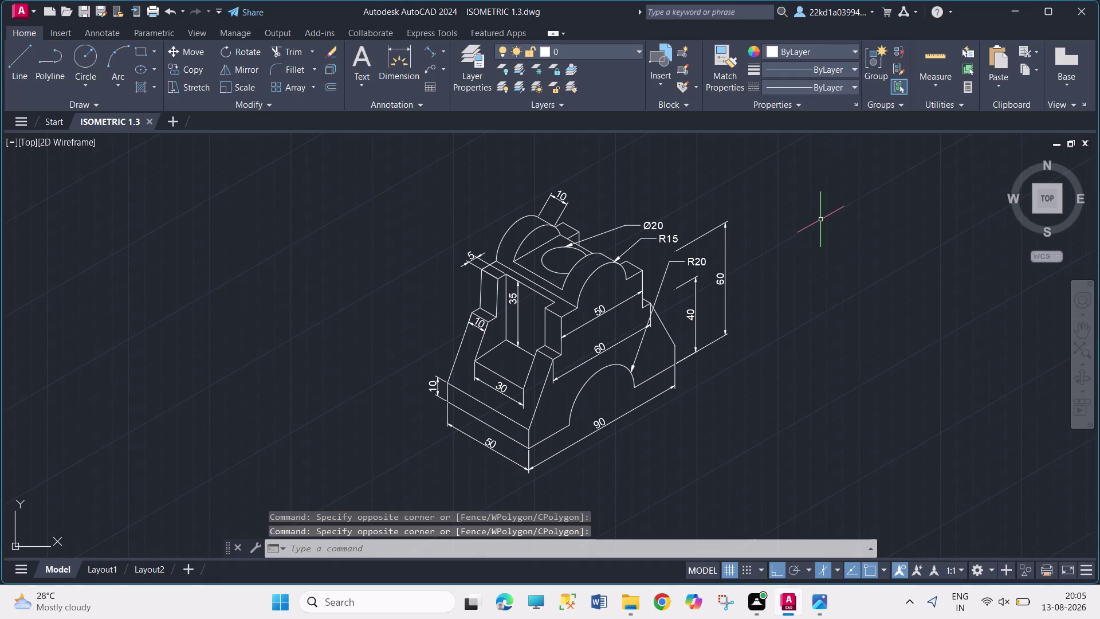
click(808, 196)
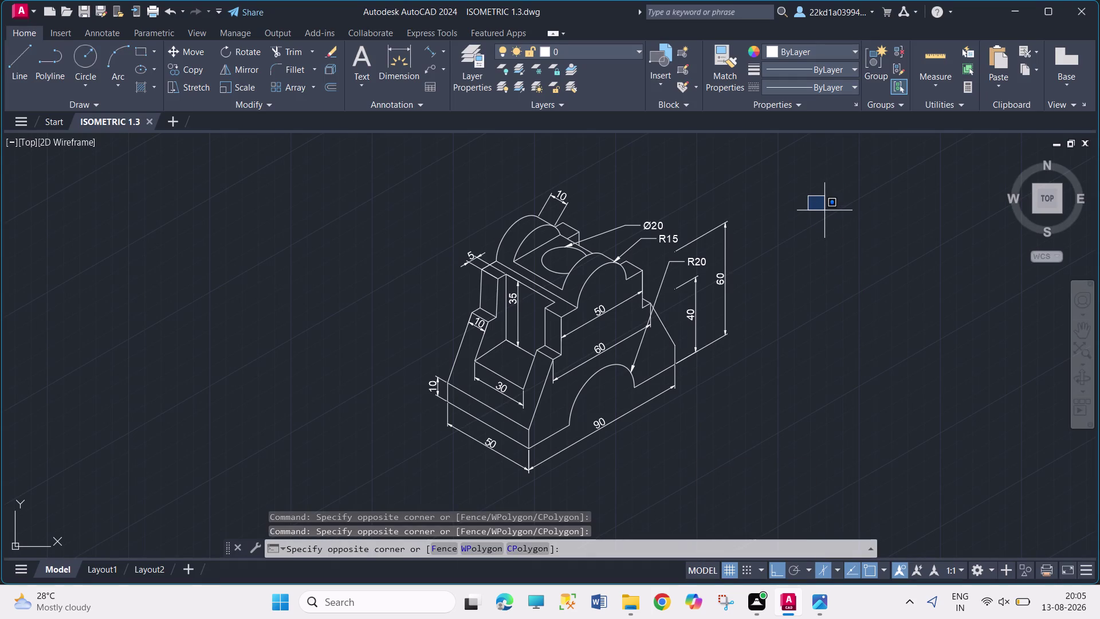
click(825, 212)
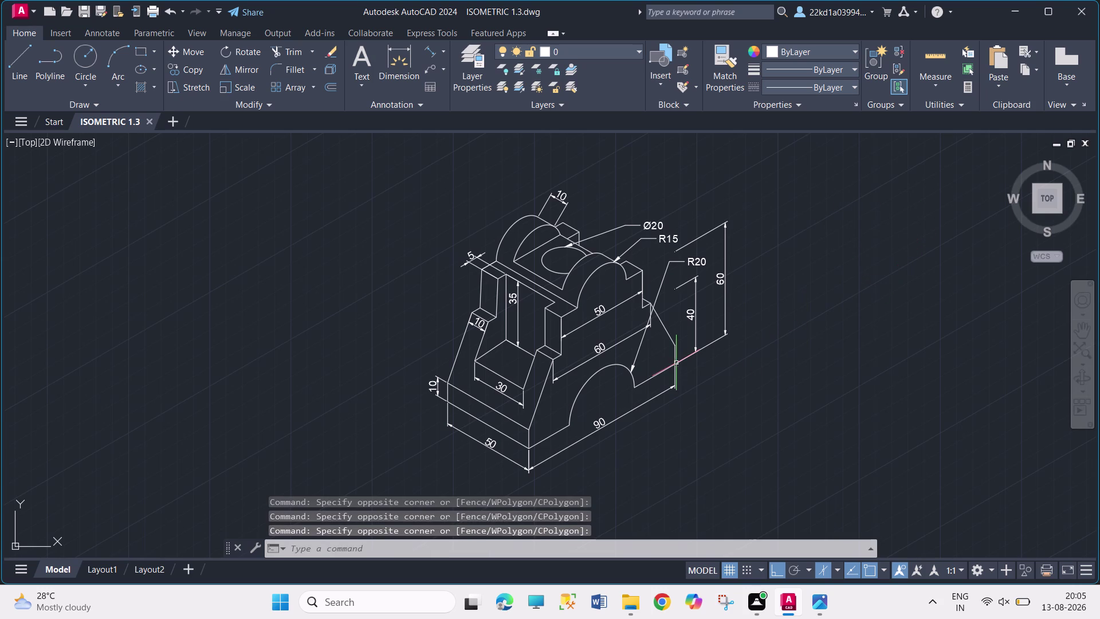
click(821, 569)
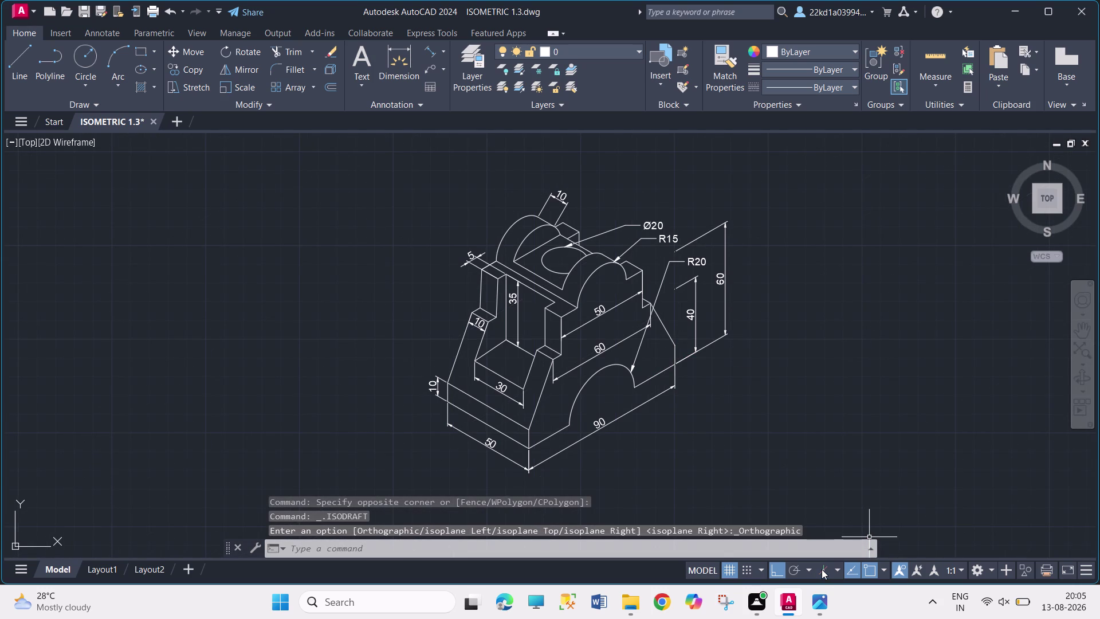
Set isodraft to the Right isoplane and sketch a trial left panel outline with LINE.
click(822, 569)
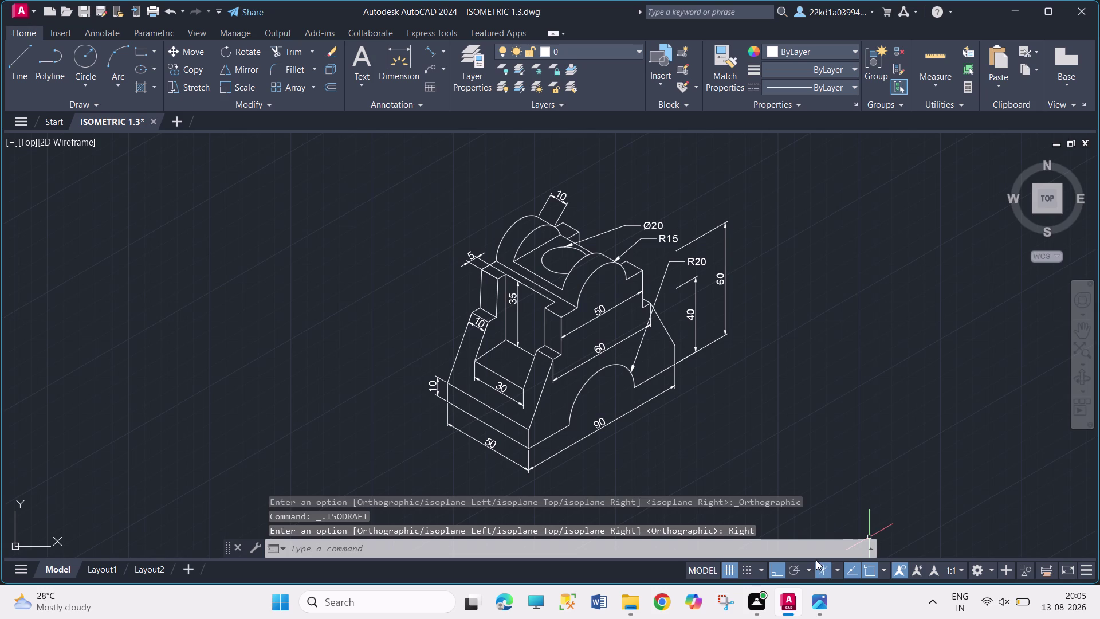
click(20, 74)
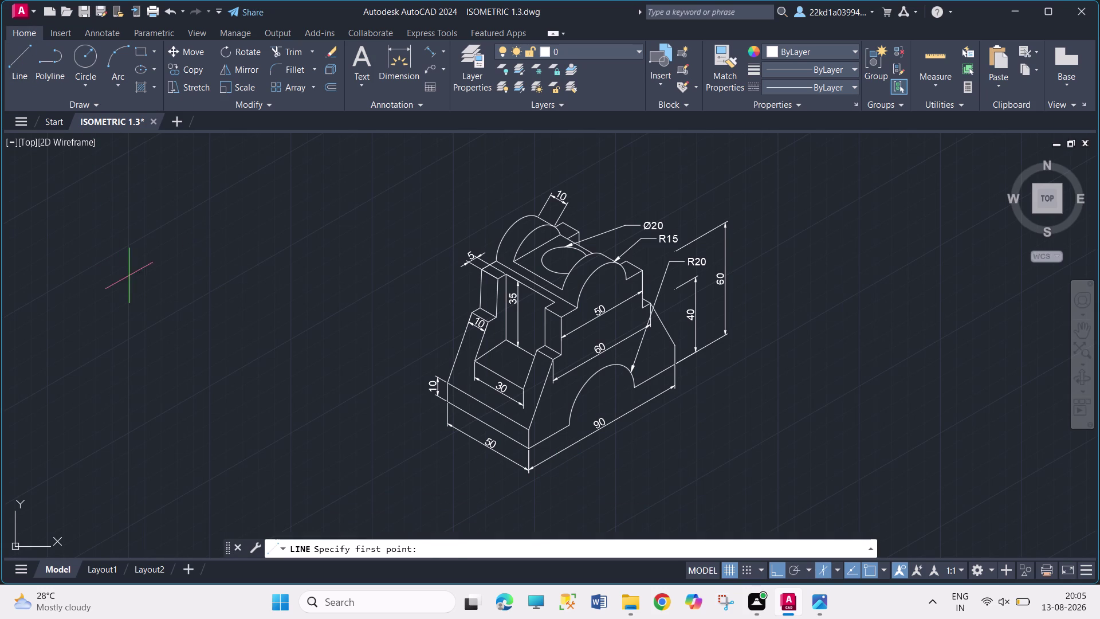
click(132, 288)
click(292, 227)
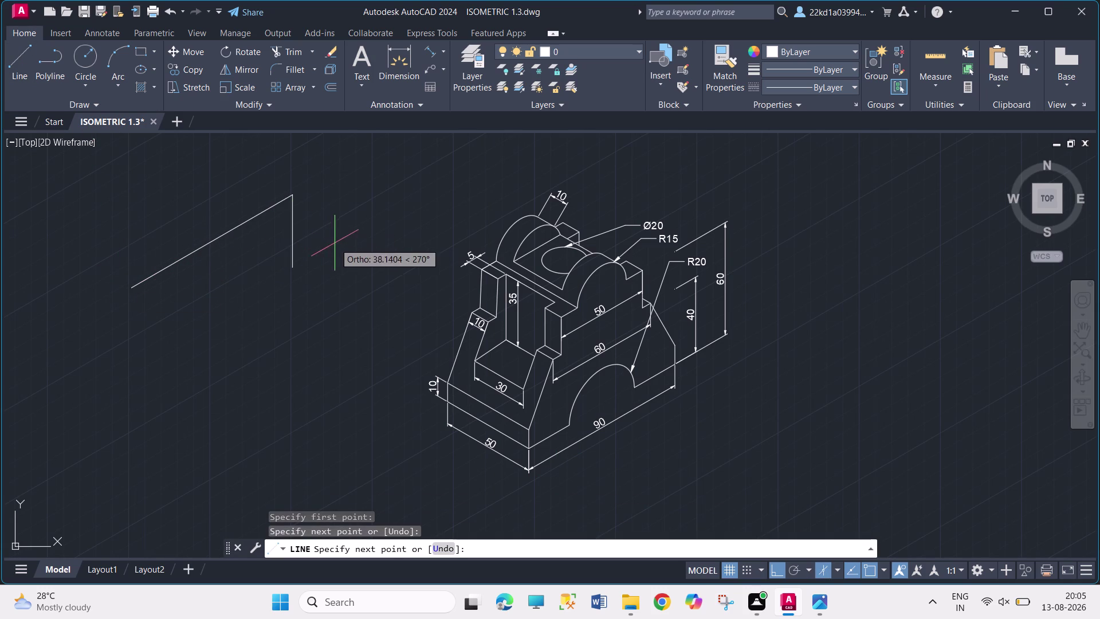
click(309, 298)
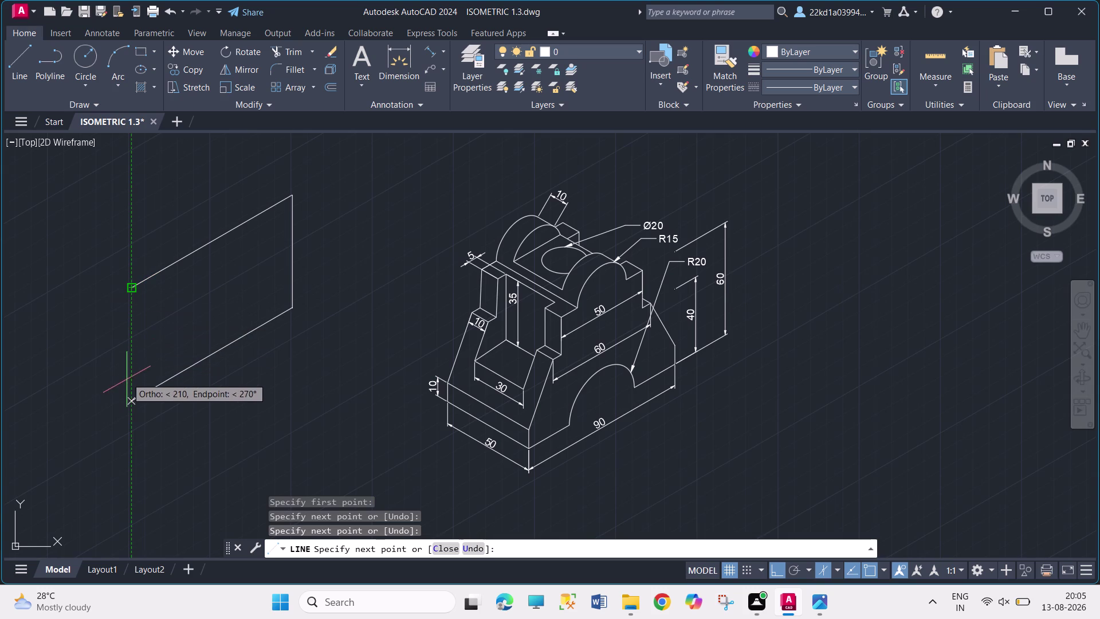
click(133, 405)
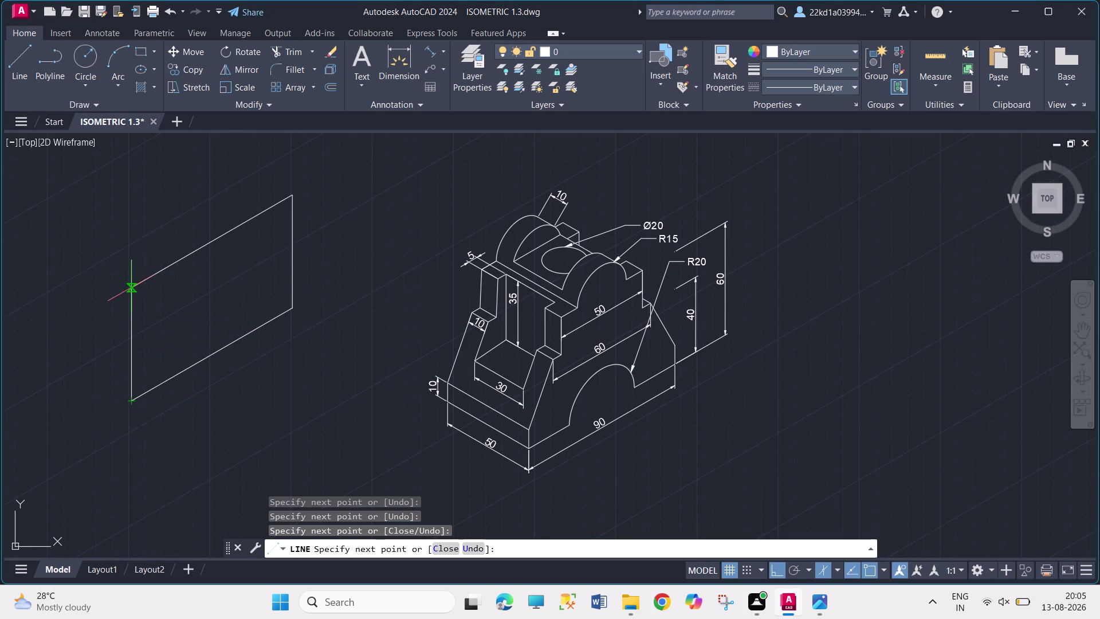
click(133, 287)
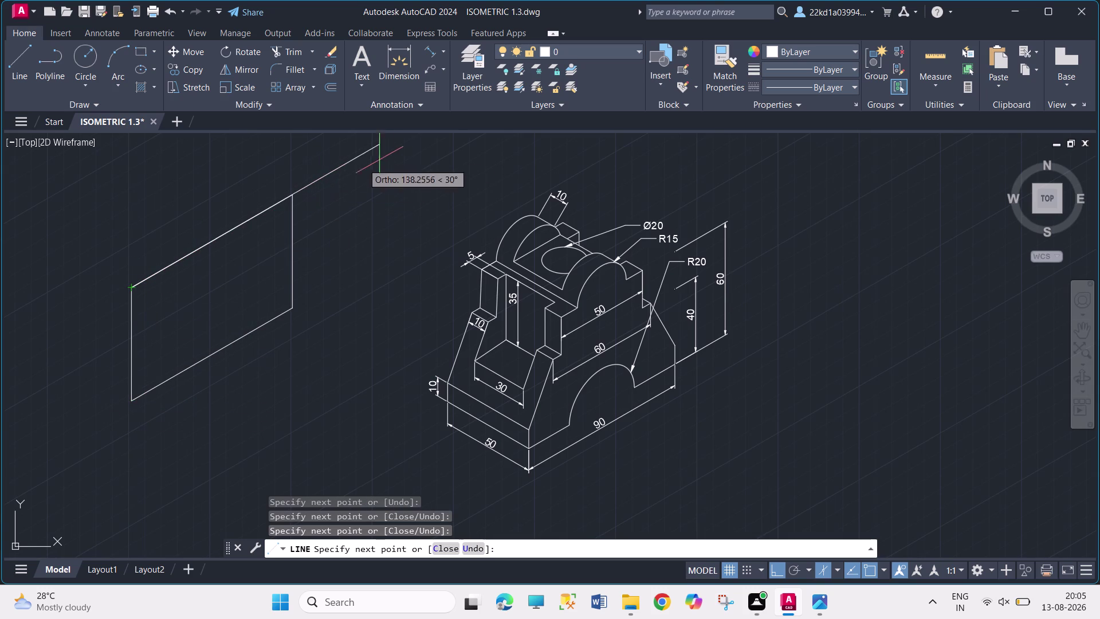
Extend the trial sketch with a long top edge, a notch outline and panel edges.
click(391, 157)
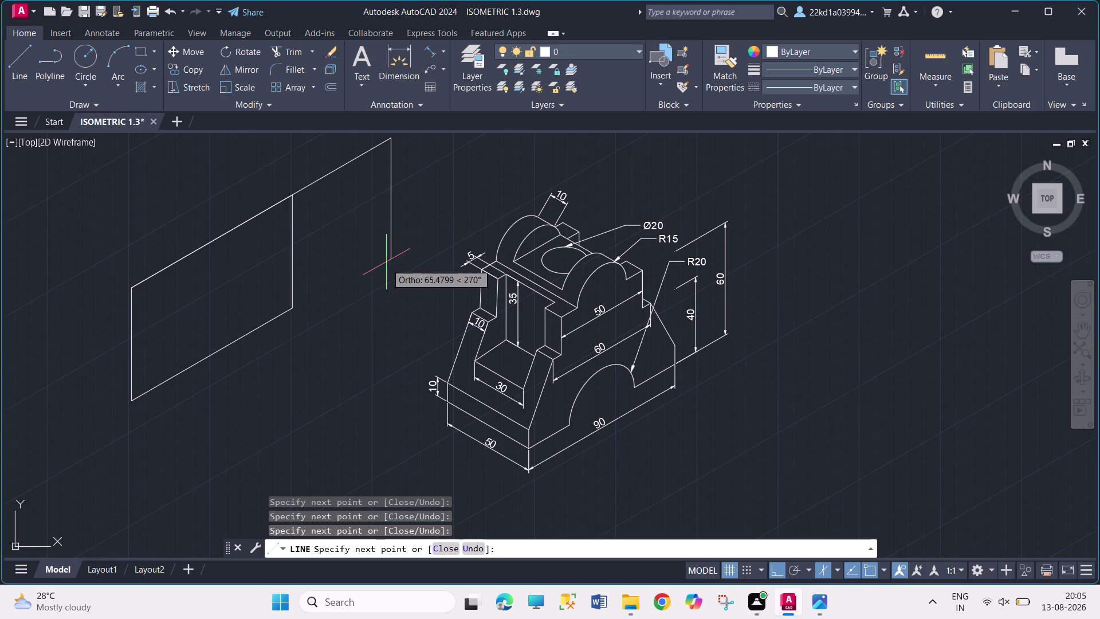
click(389, 195)
click(342, 219)
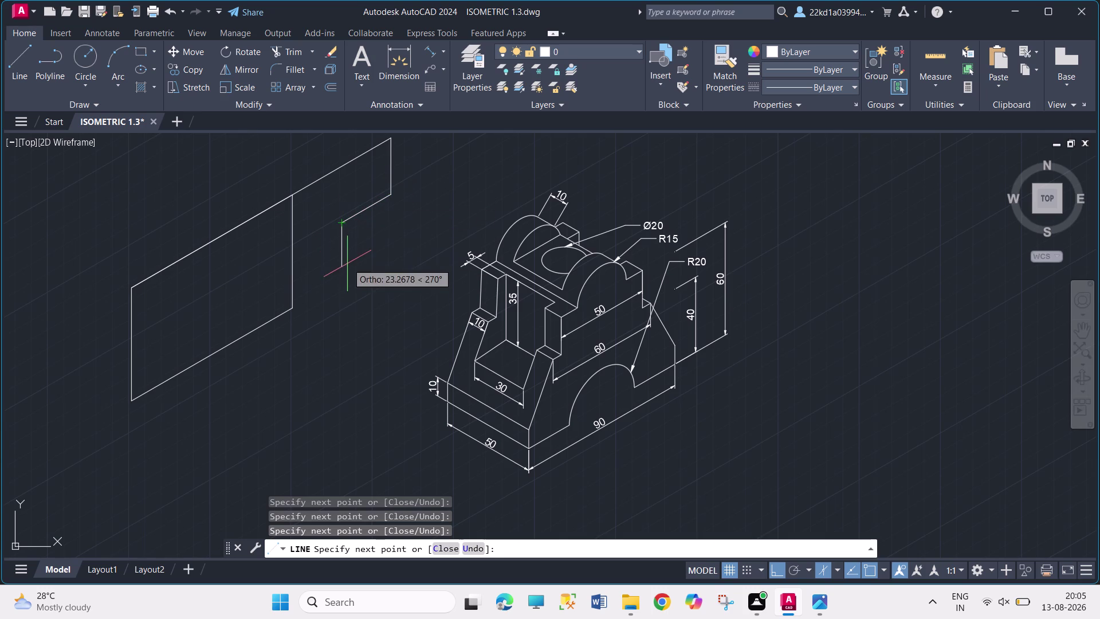
click(347, 264)
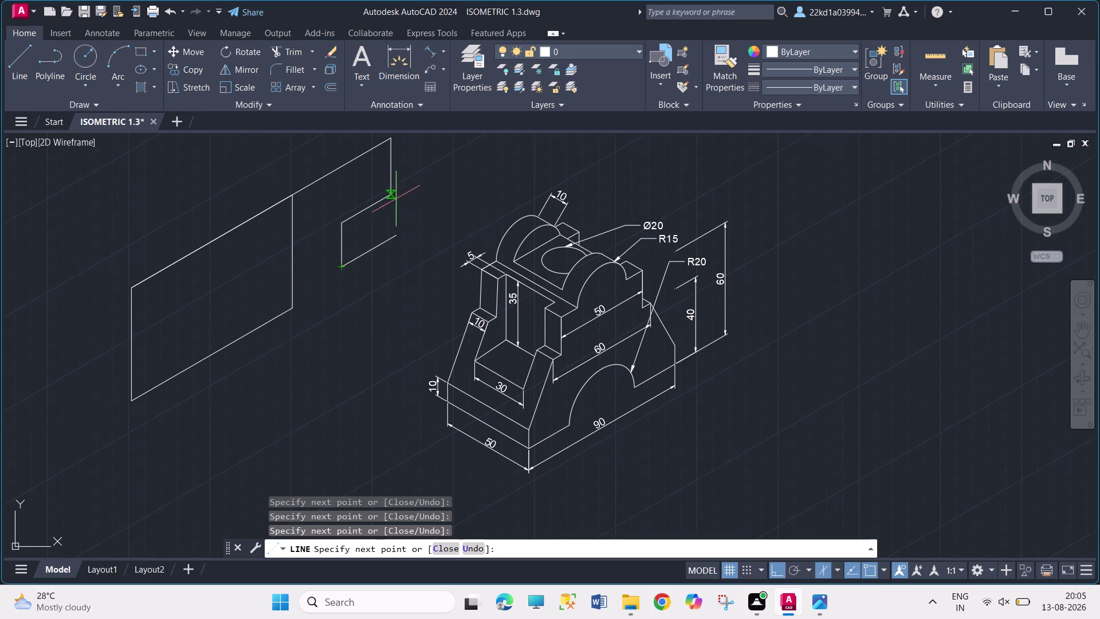
click(399, 236)
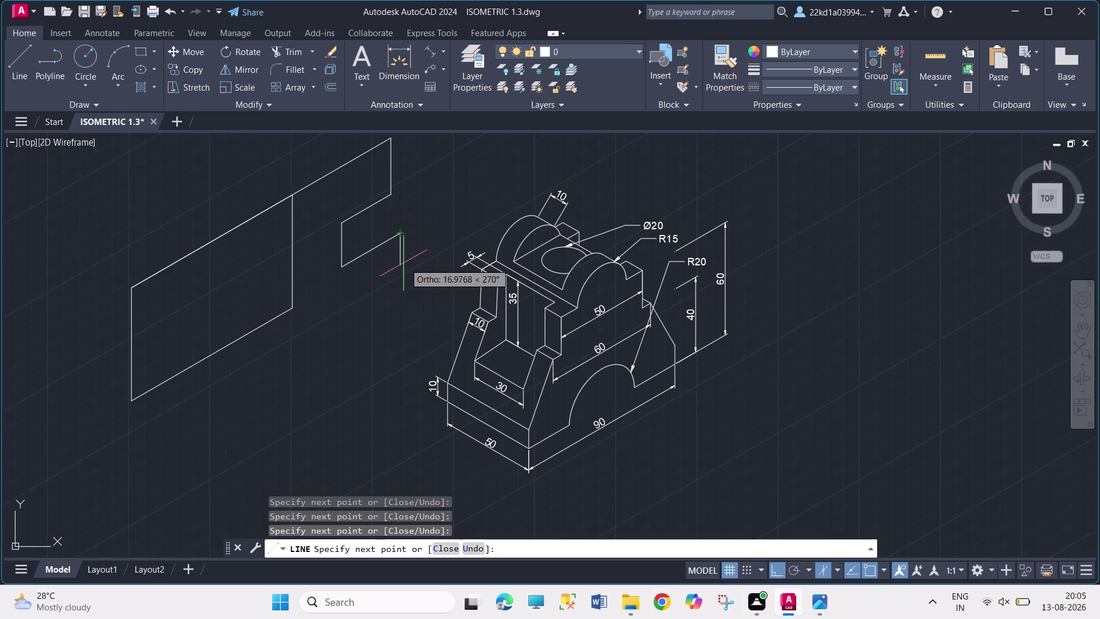
click(404, 262)
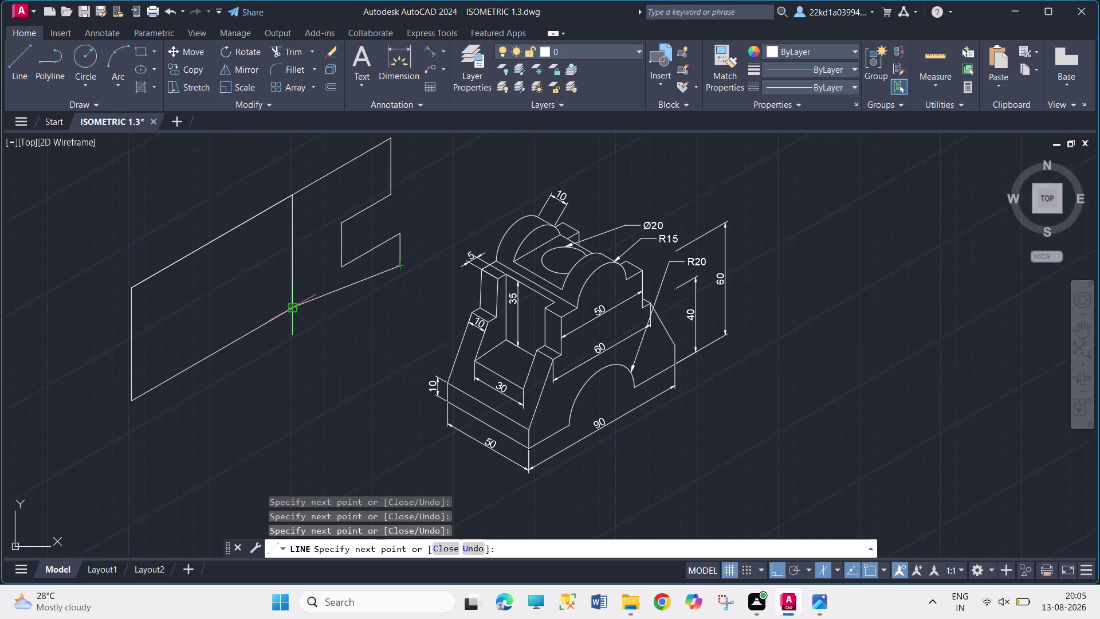
click(292, 306)
click(292, 354)
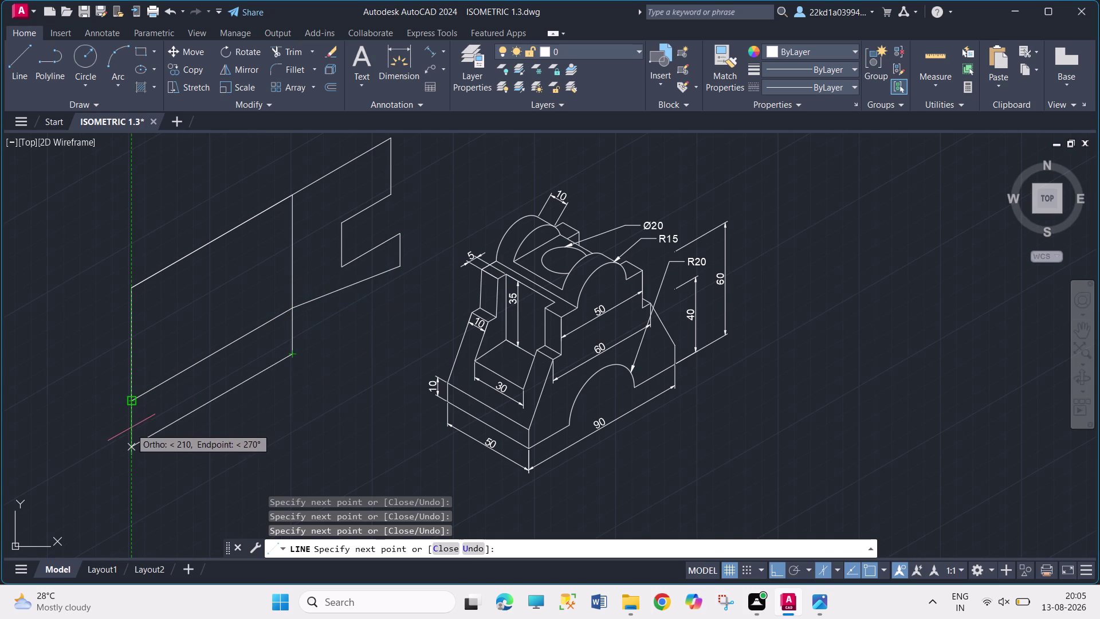
click(130, 448)
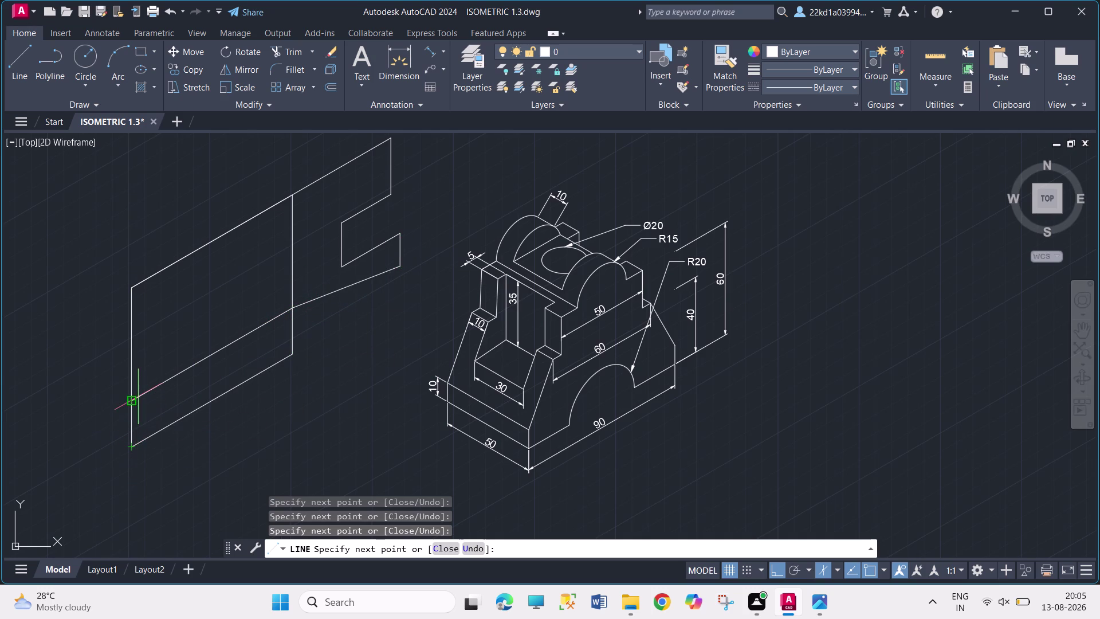
Sketch a parallel back panel outline connected to the front panel.
click(138, 396)
click(84, 424)
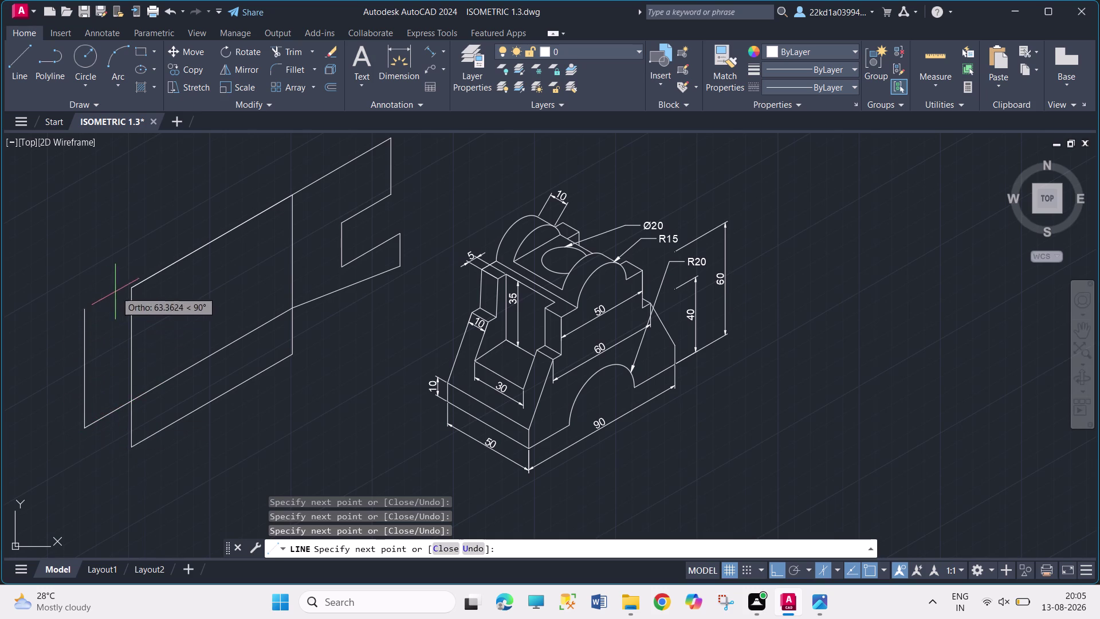
click(87, 311)
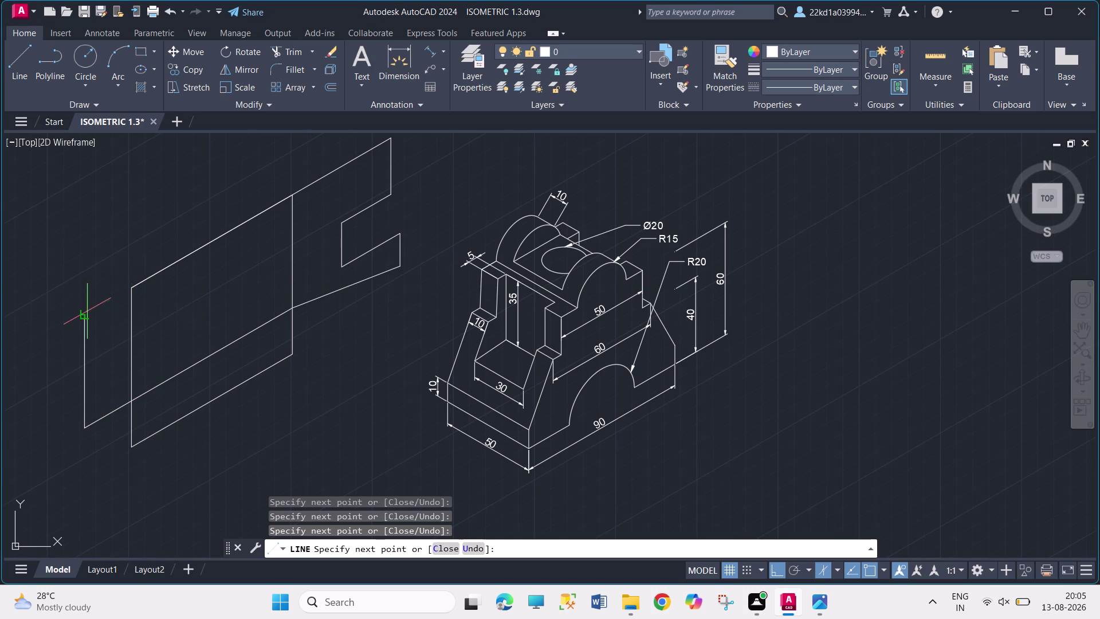
click(135, 286)
click(146, 225)
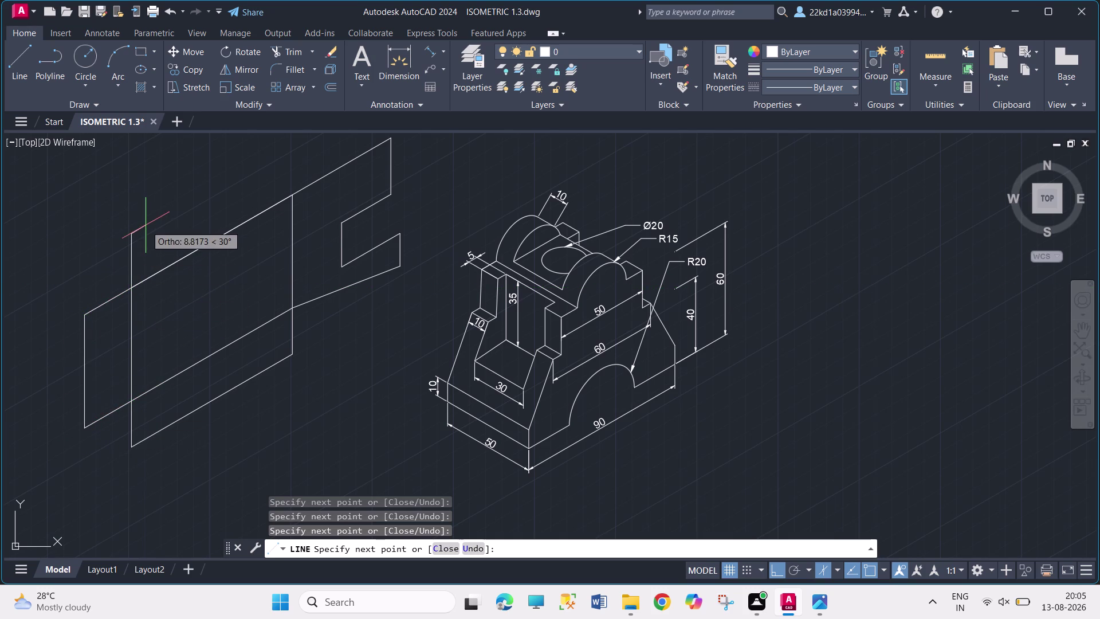
click(291, 141)
click(291, 197)
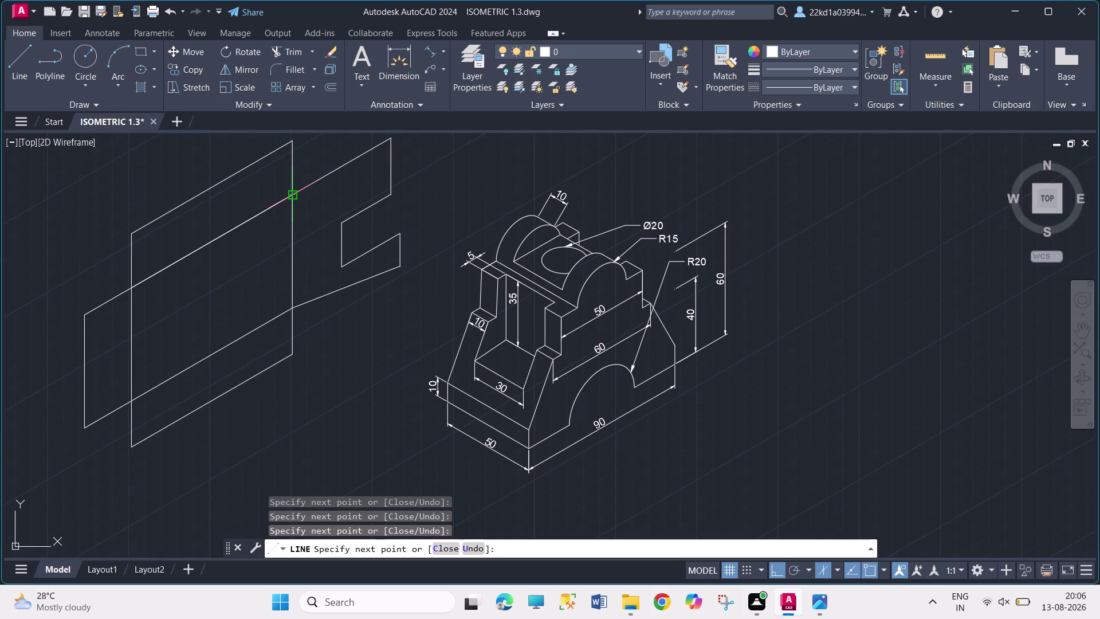
Add trial edges and diagonals across the raised top face near the notch.
click(339, 228)
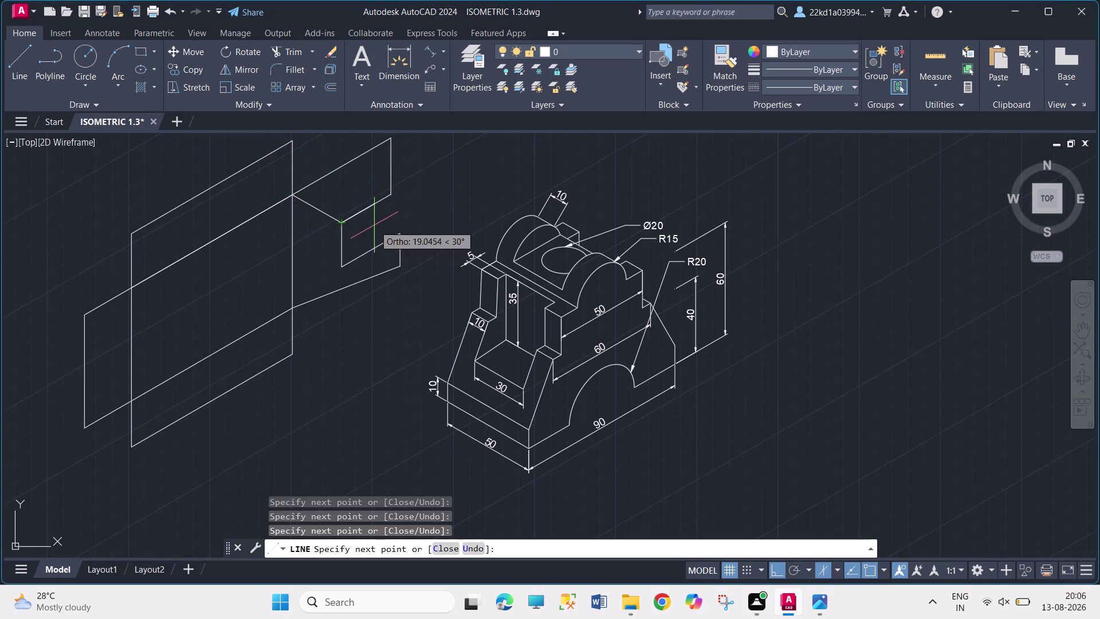
click(403, 235)
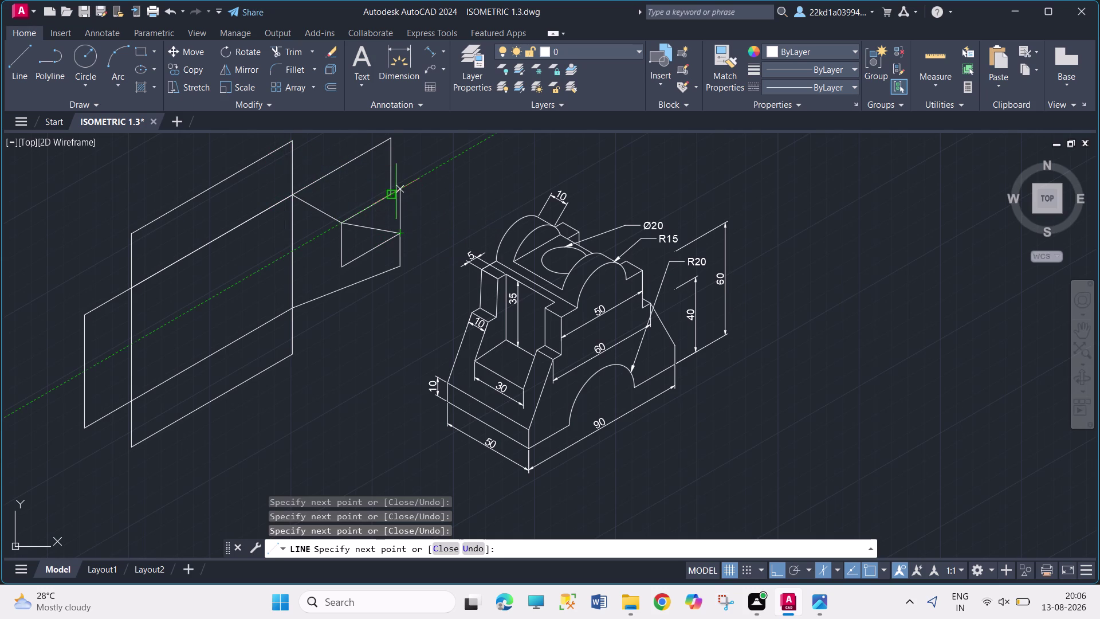
click(390, 195)
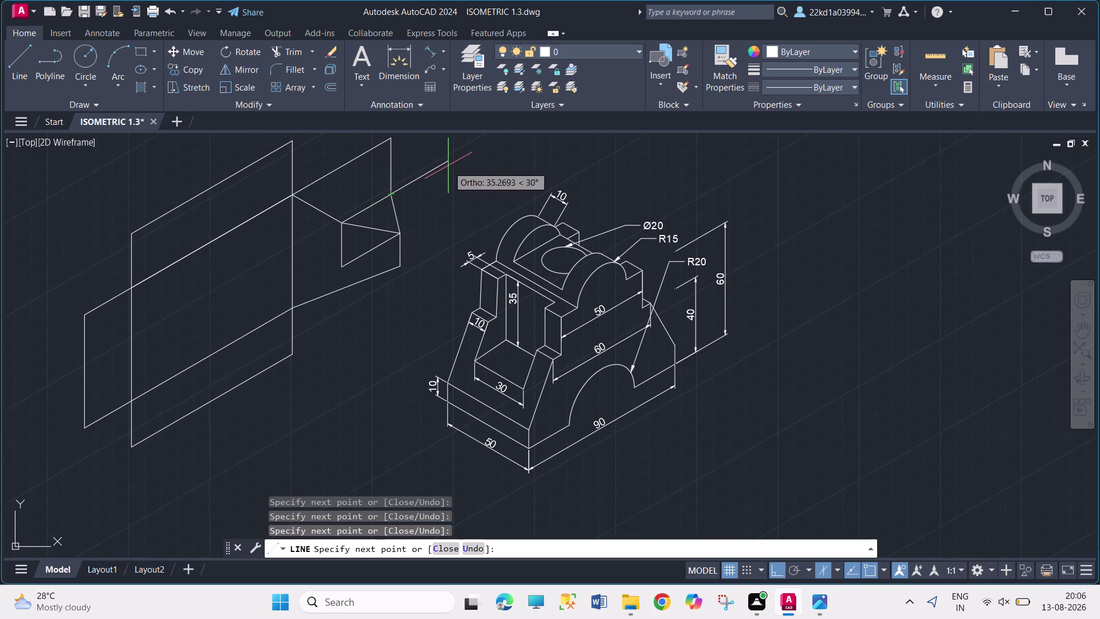
click(449, 165)
click(392, 140)
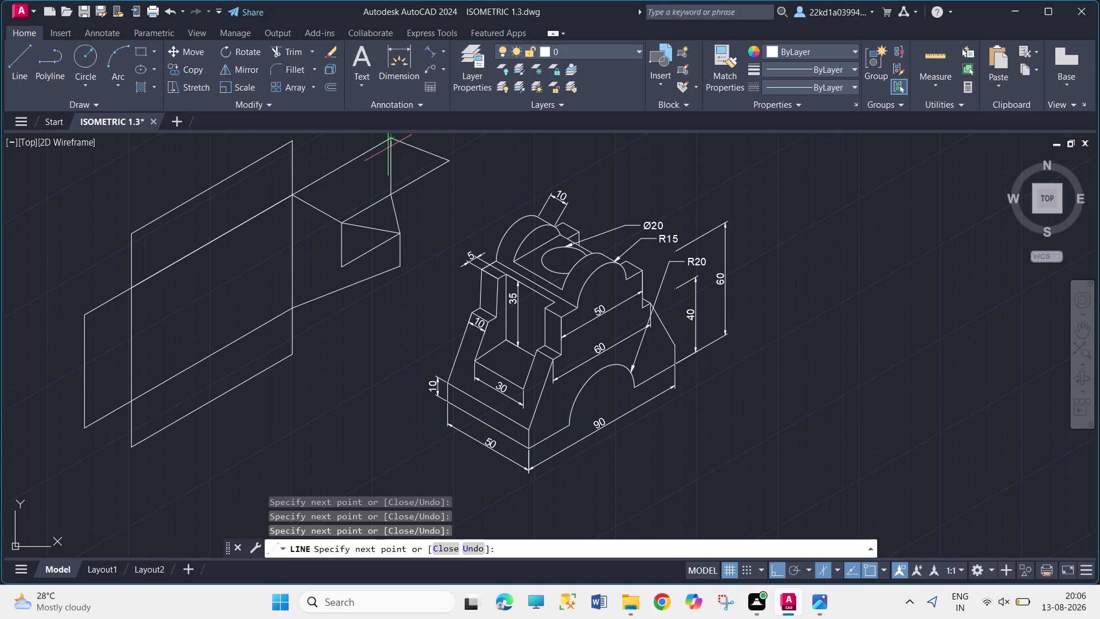
click(343, 218)
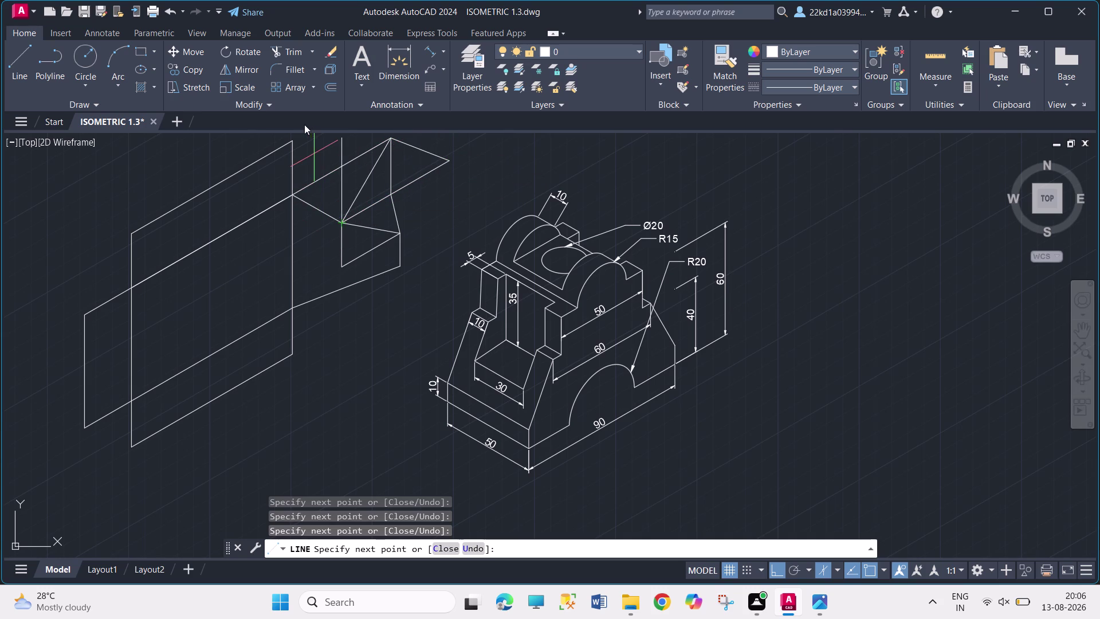
click(292, 145)
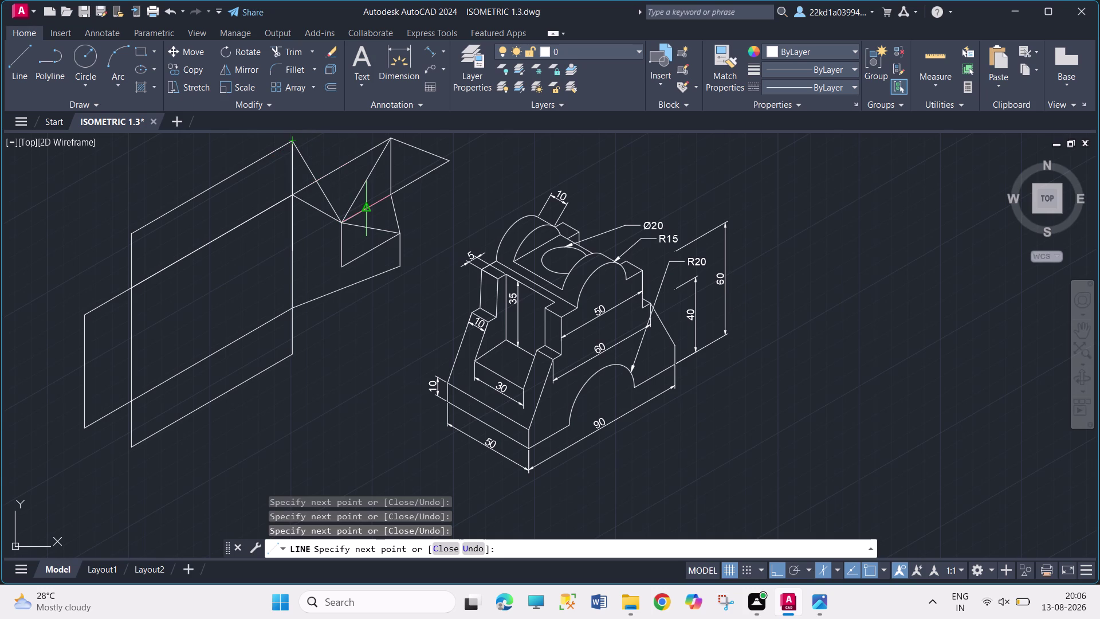
Stop the LINE command, undo all the trial sketch lines, and save.
key(Escape)
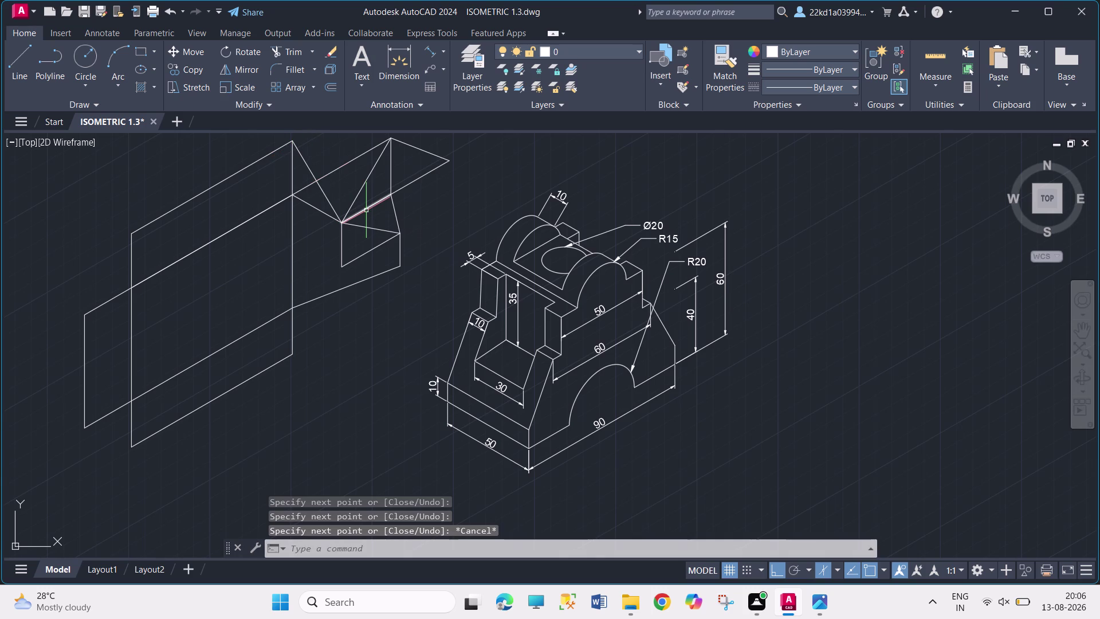
key(ctrl+z)
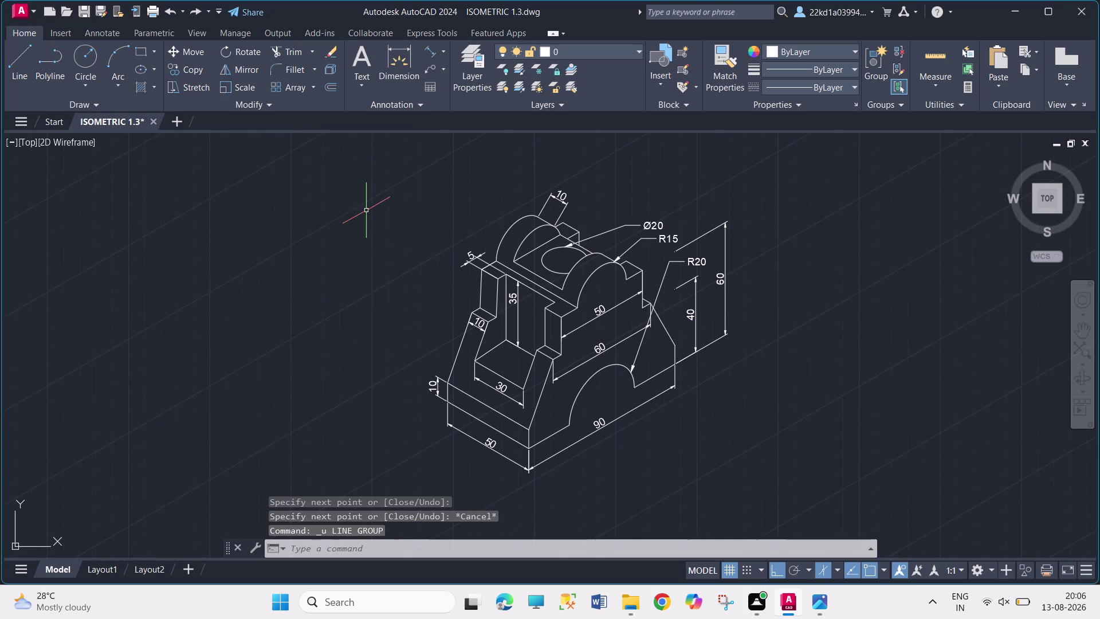
click(366, 210)
key(ctrl+s)
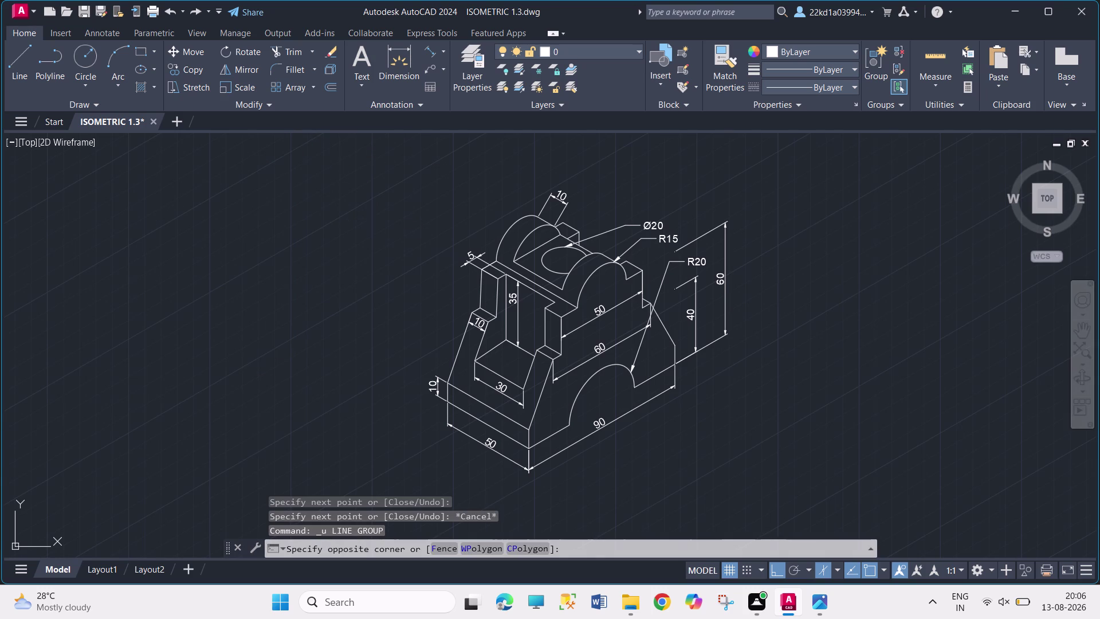